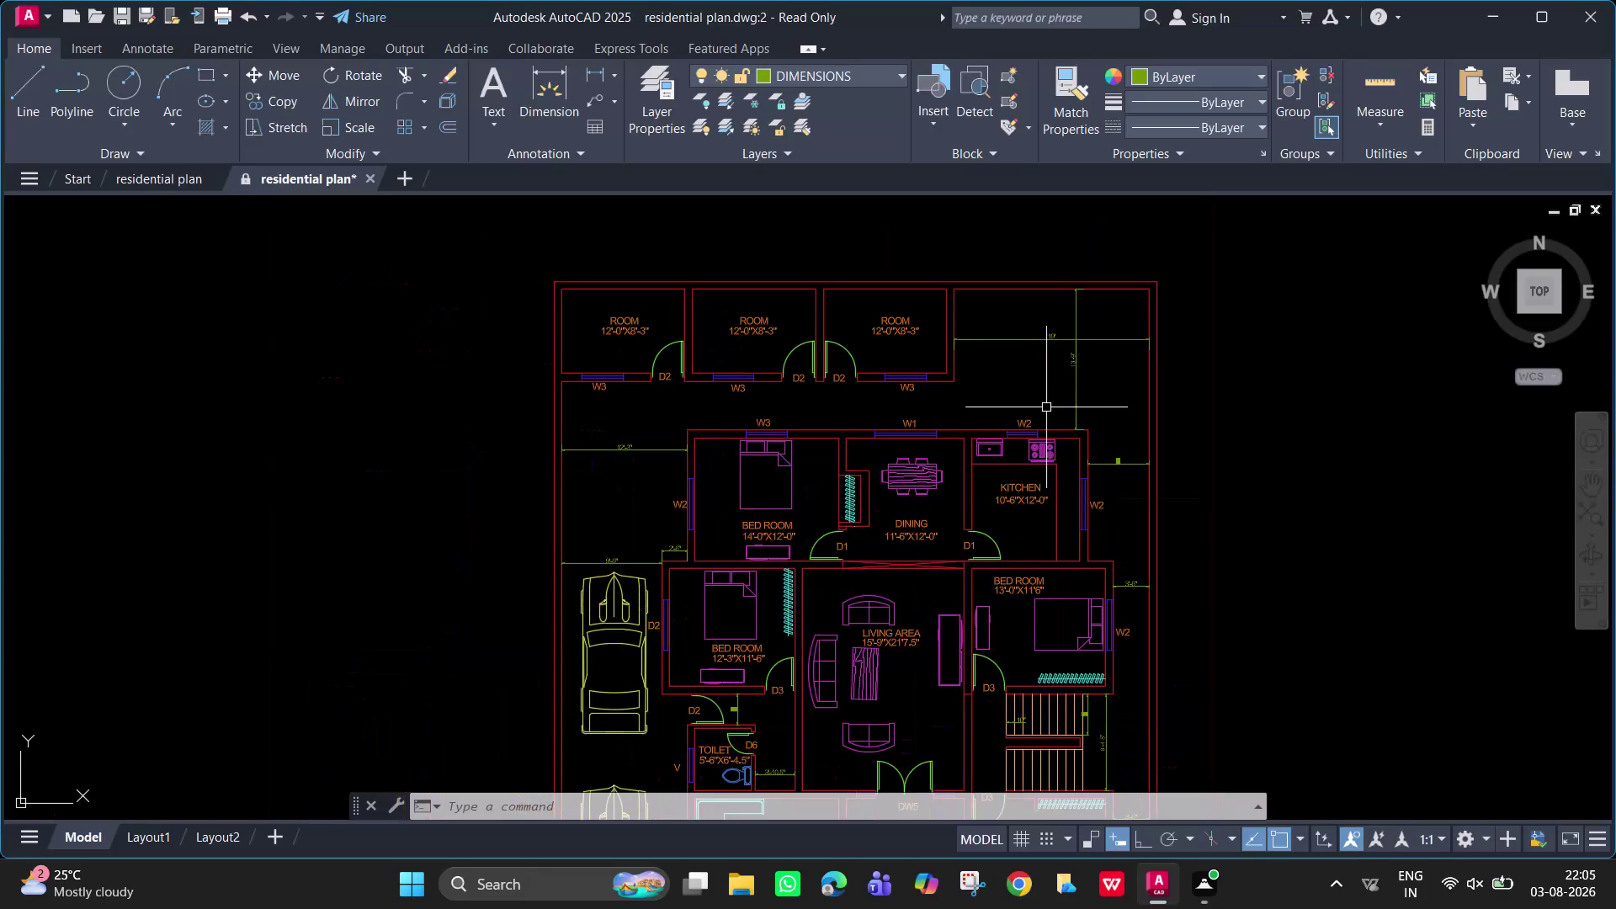
Pan the plan up to show the upper rooms and start a linear dimension.
middle_drag(1046, 407, 1047, 339)
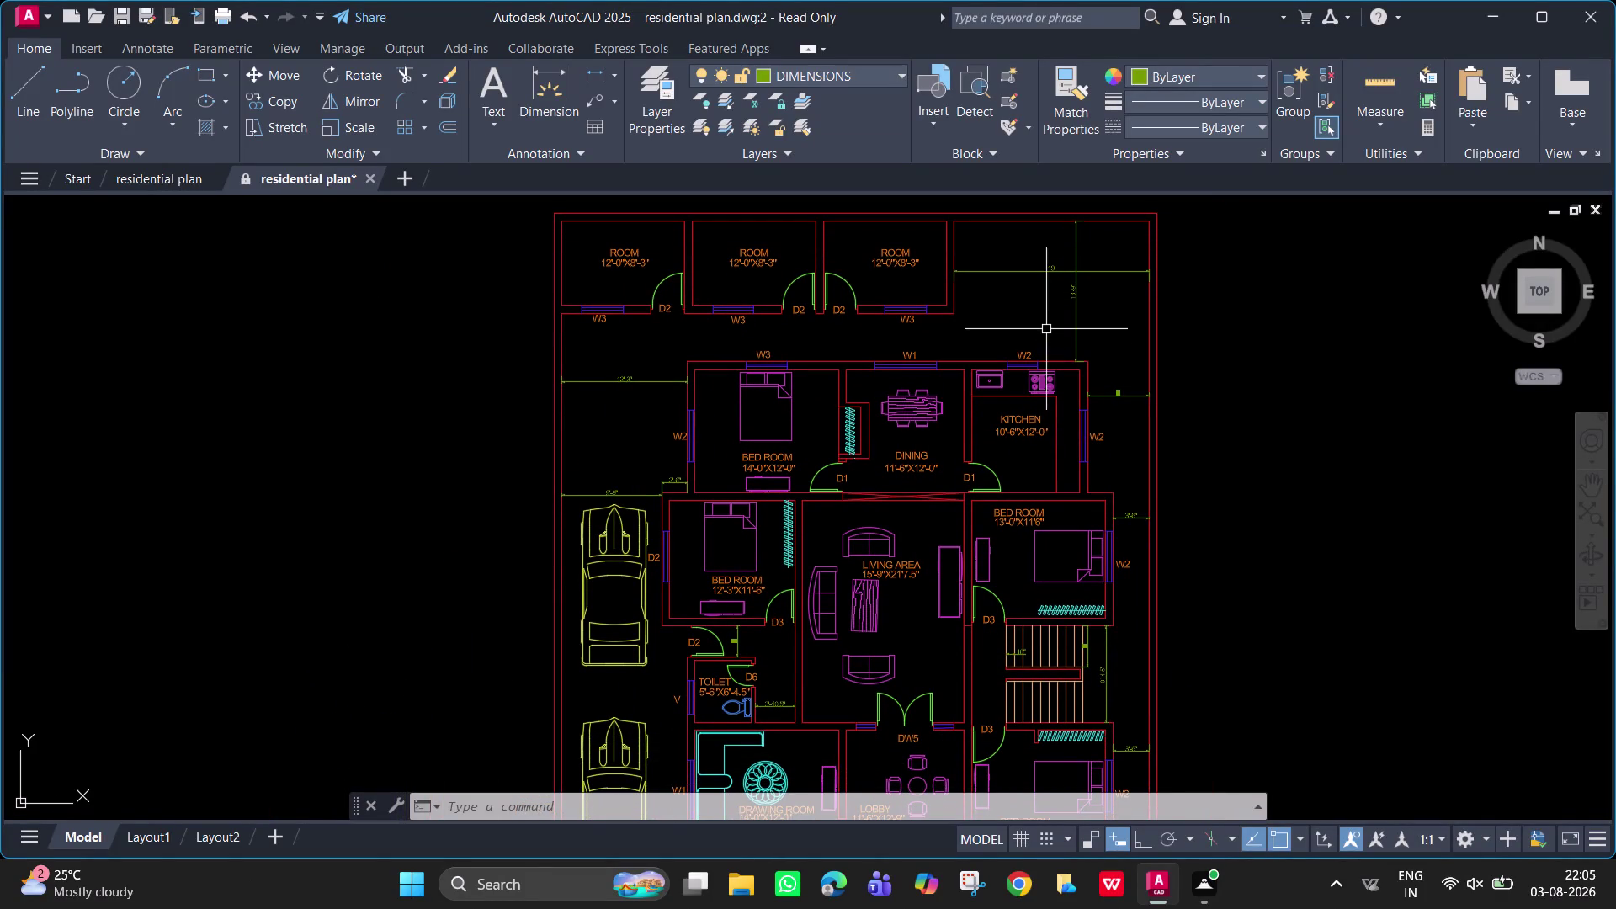
middle_click(1046, 329)
middle_drag(1046, 327, 1047, 313)
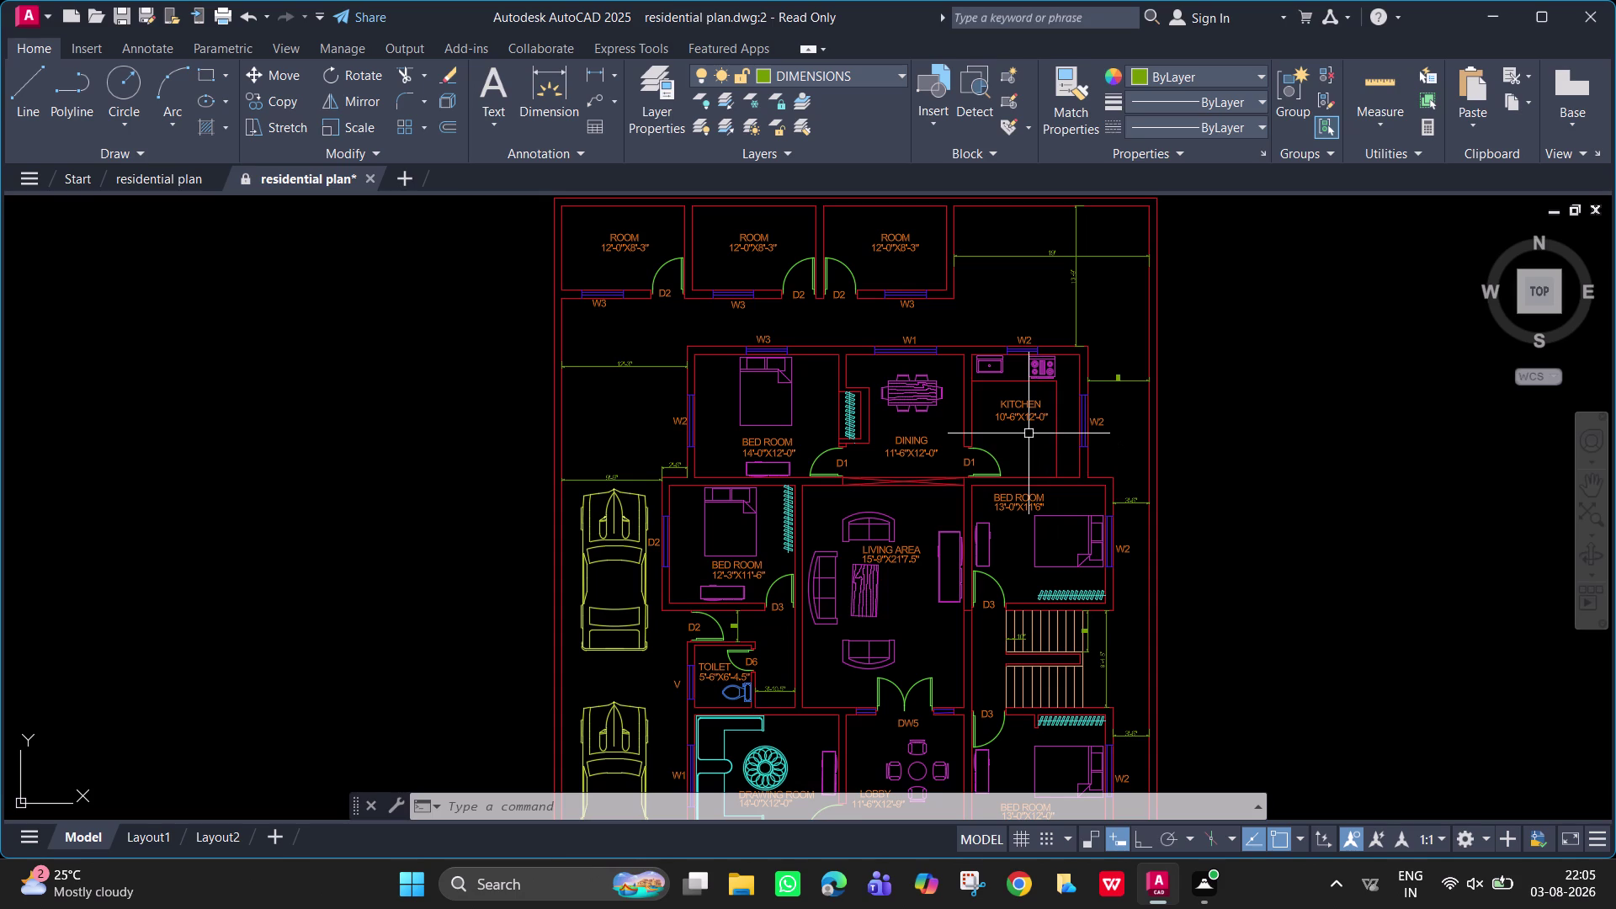
scroll(up, 3)
scroll(down, 3)
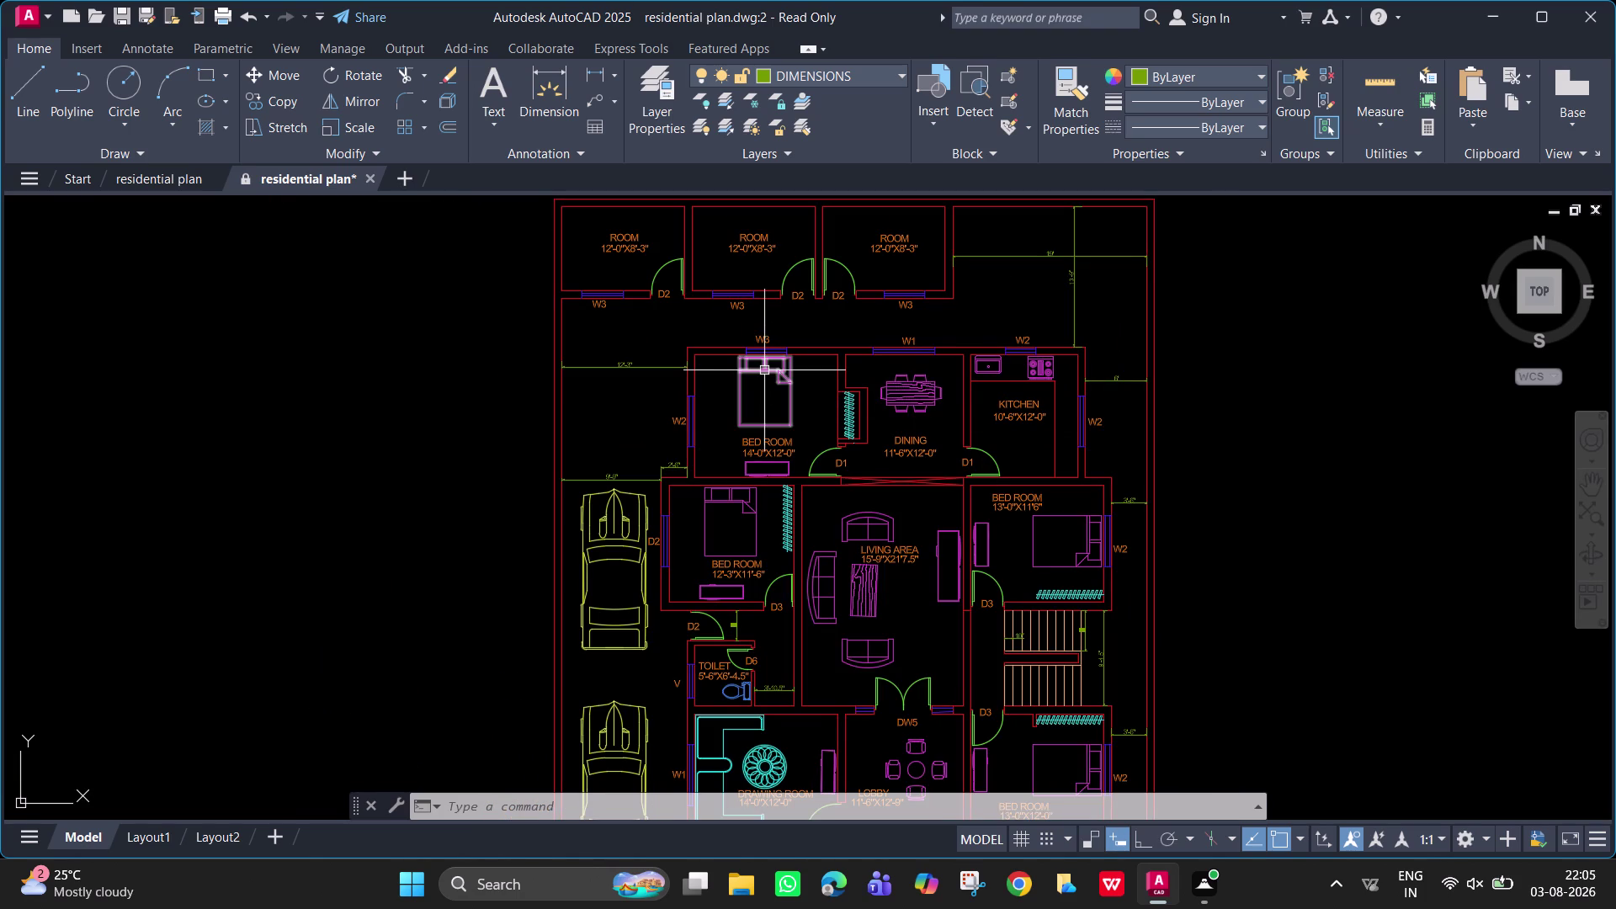
key(space)
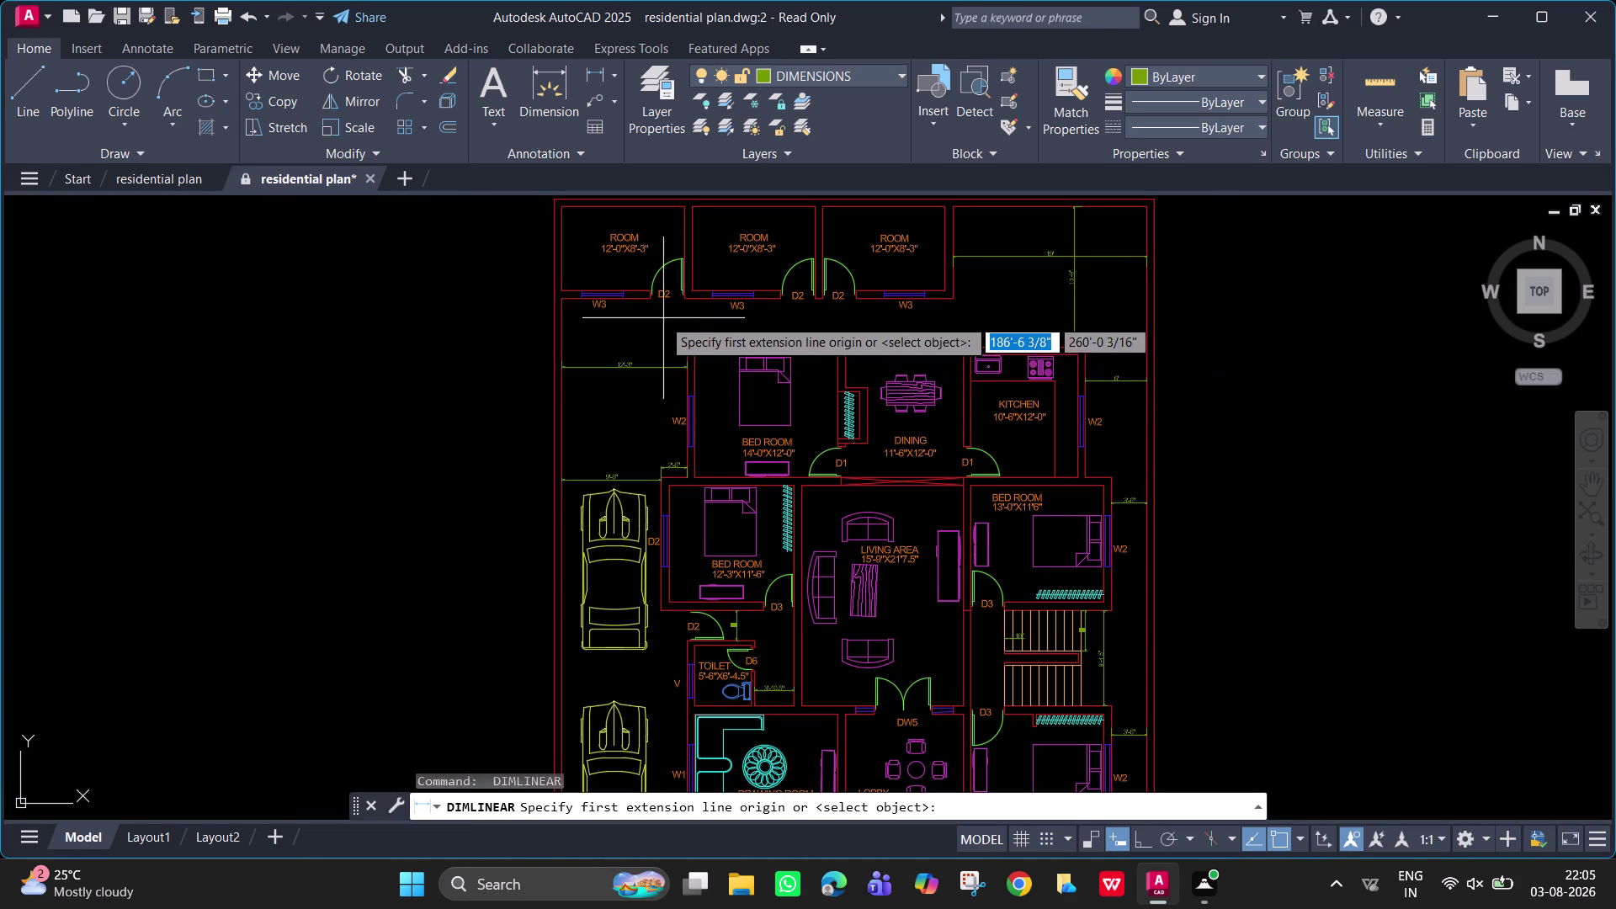
Place the 39' overall dimension above the bedroom, dining and kitchen row.
click(688, 350)
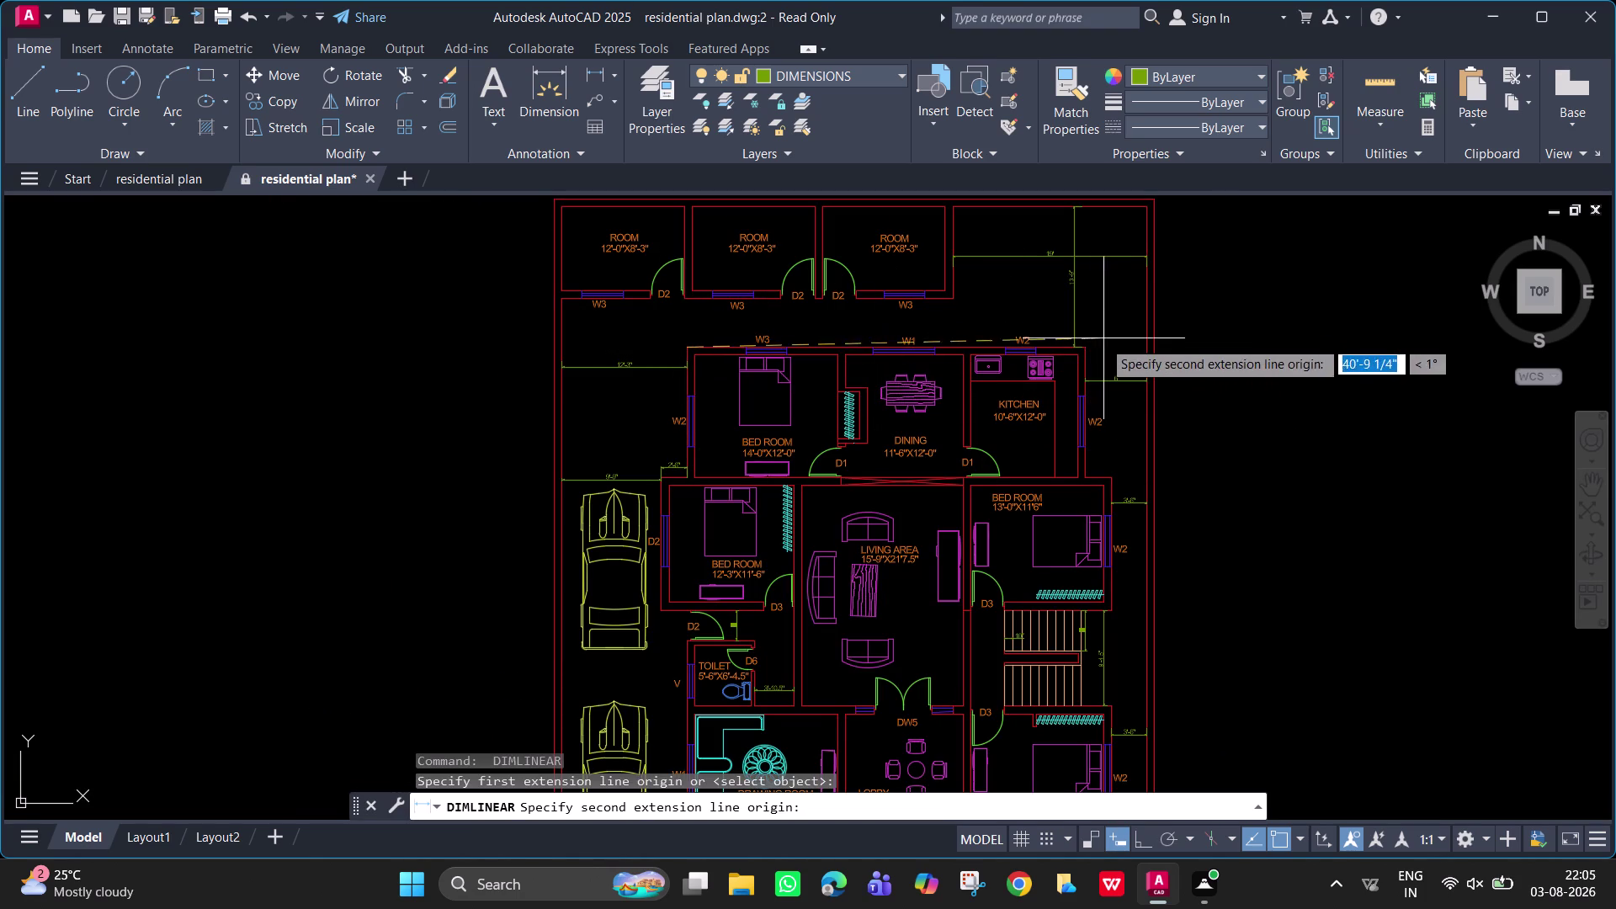
click(1086, 345)
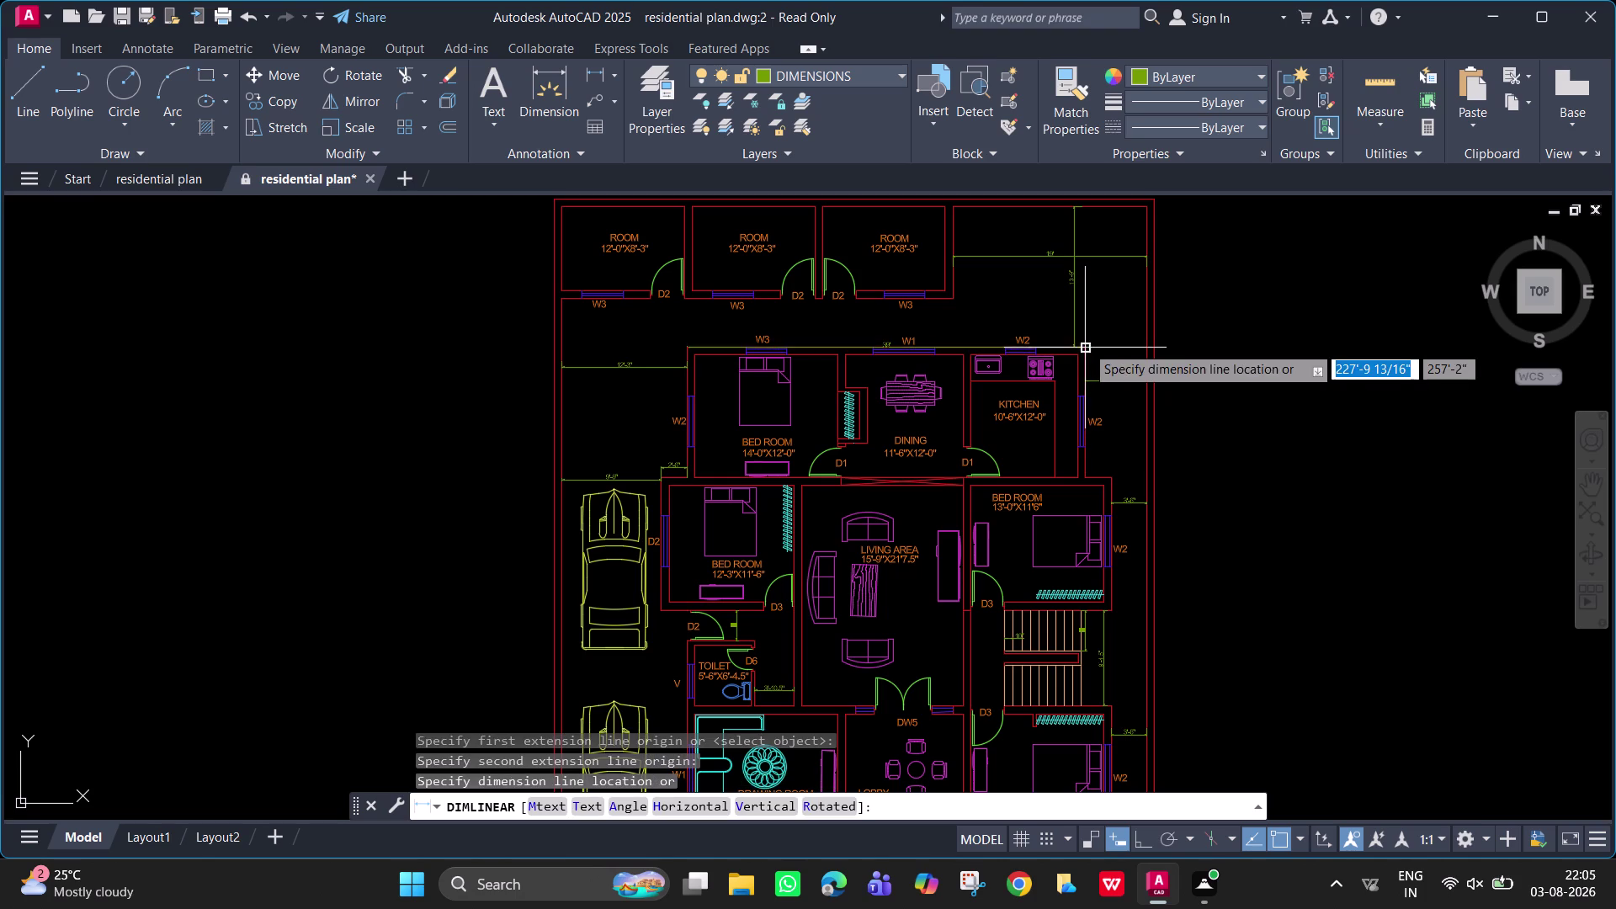
click(1085, 322)
scroll(up, 3)
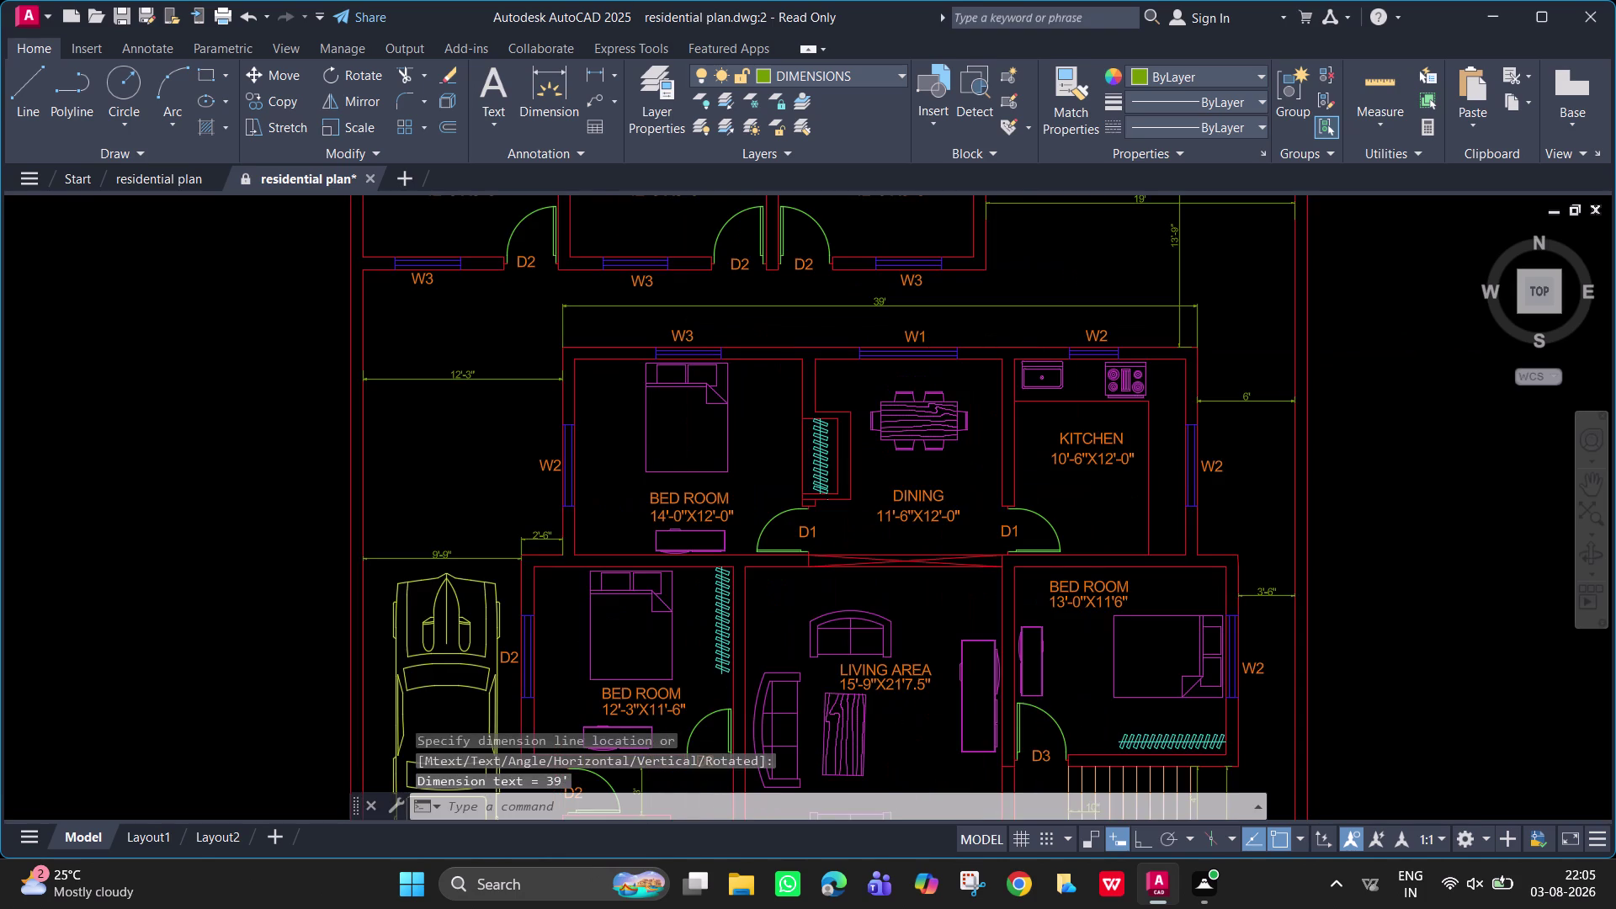
middle_drag(895, 347, 912, 425)
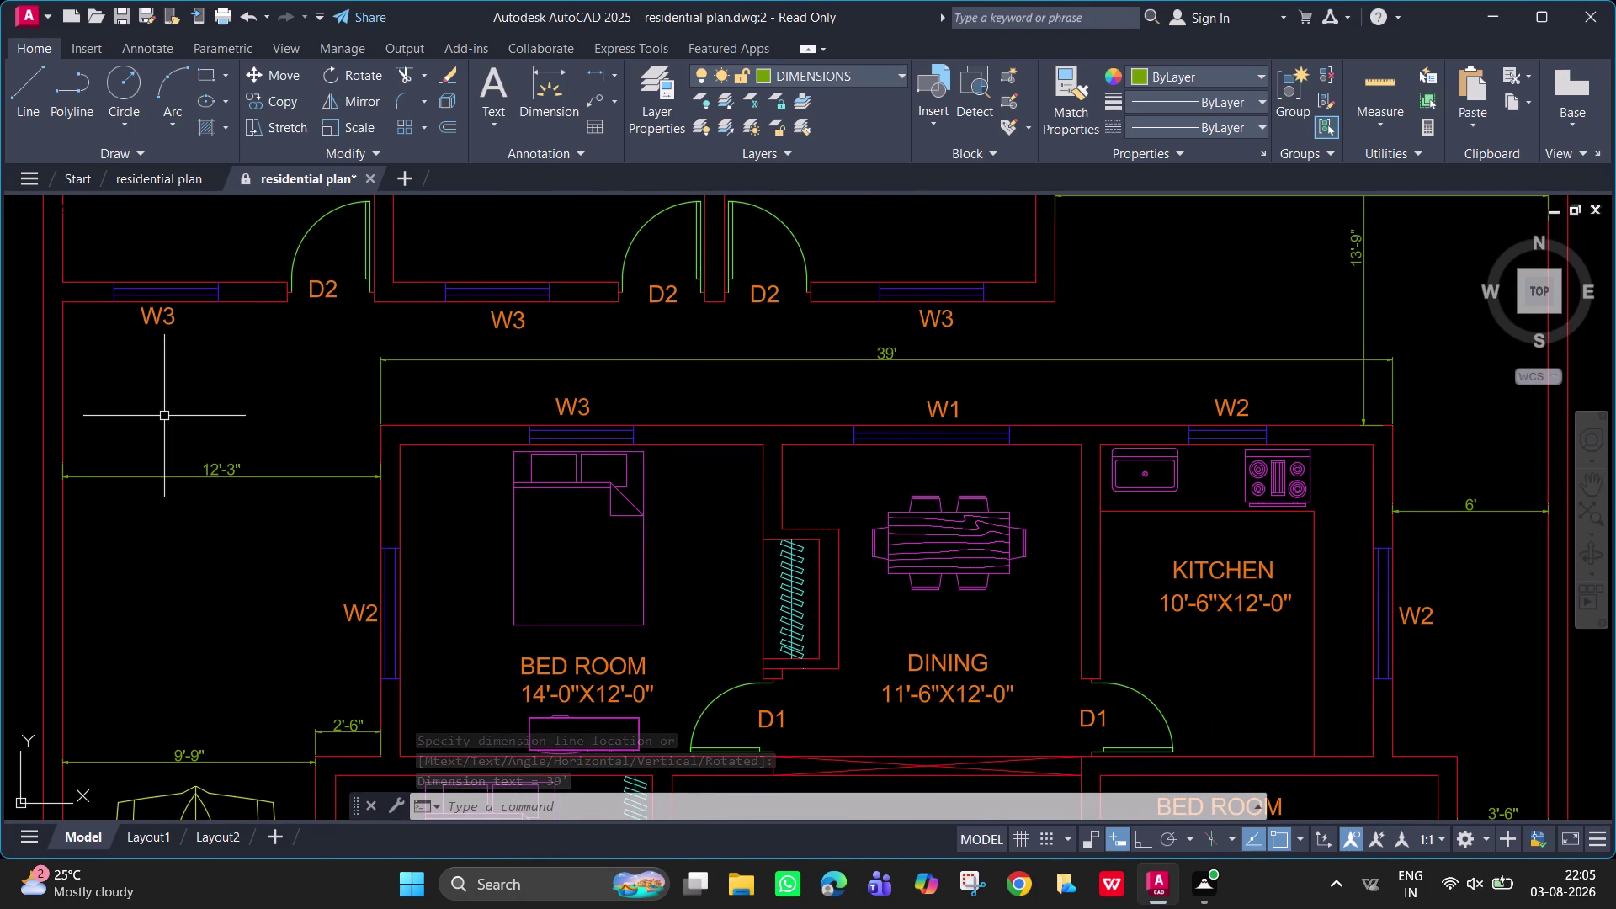
scroll(down, 3)
middle_drag(422, 404, 436, 473)
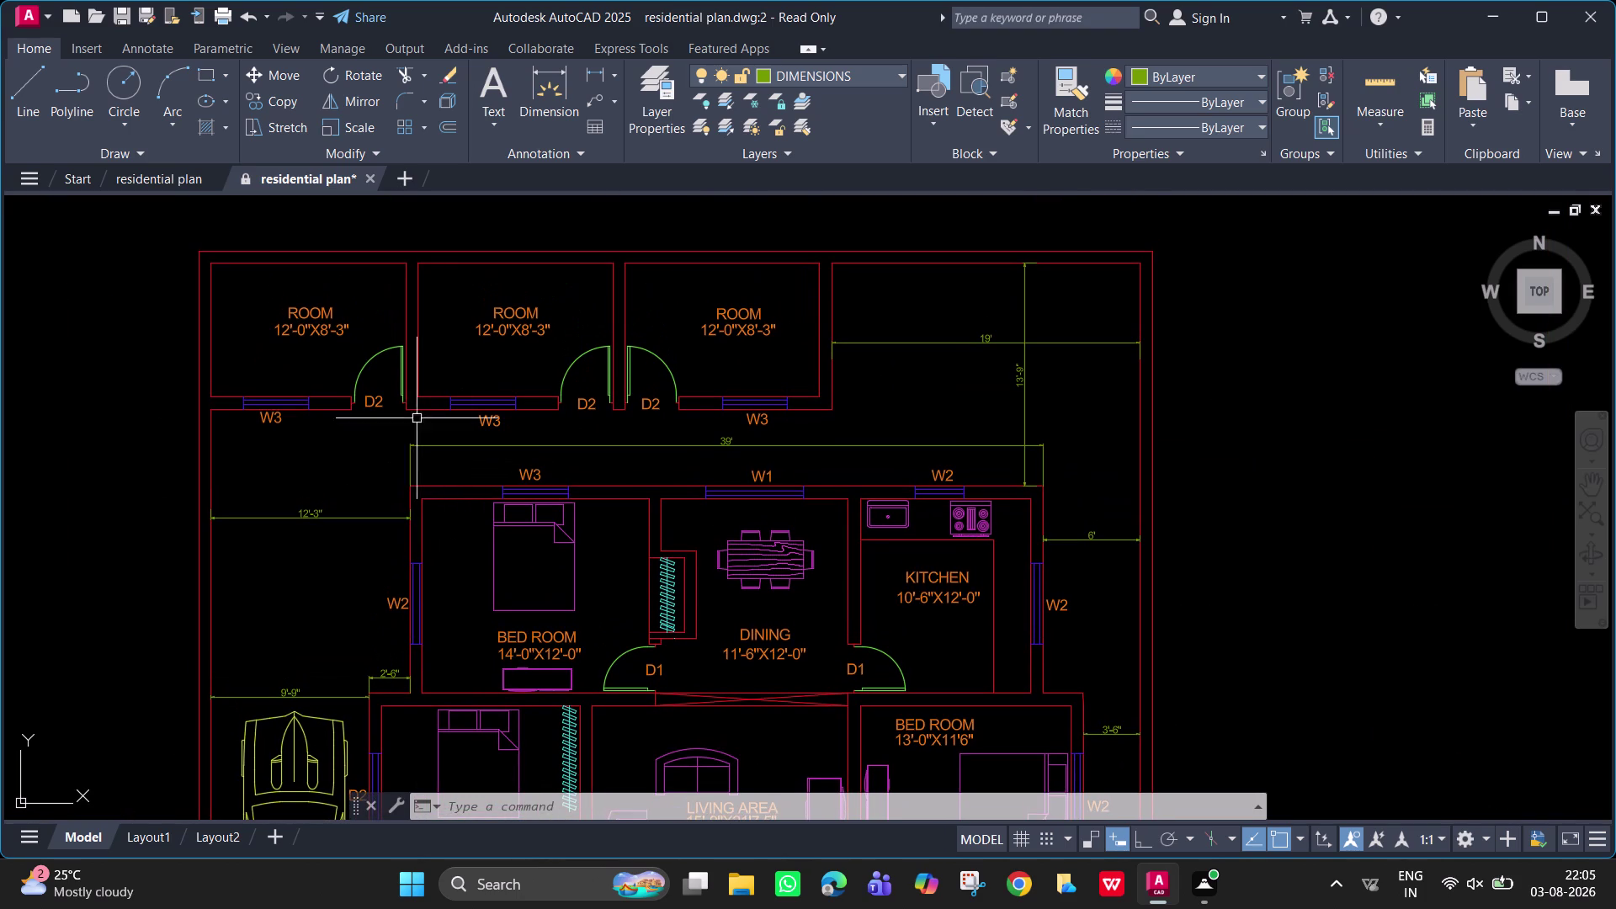
Add a 4'-9" vertical dimension between the upper rooms and the bedroom row.
click(596, 72)
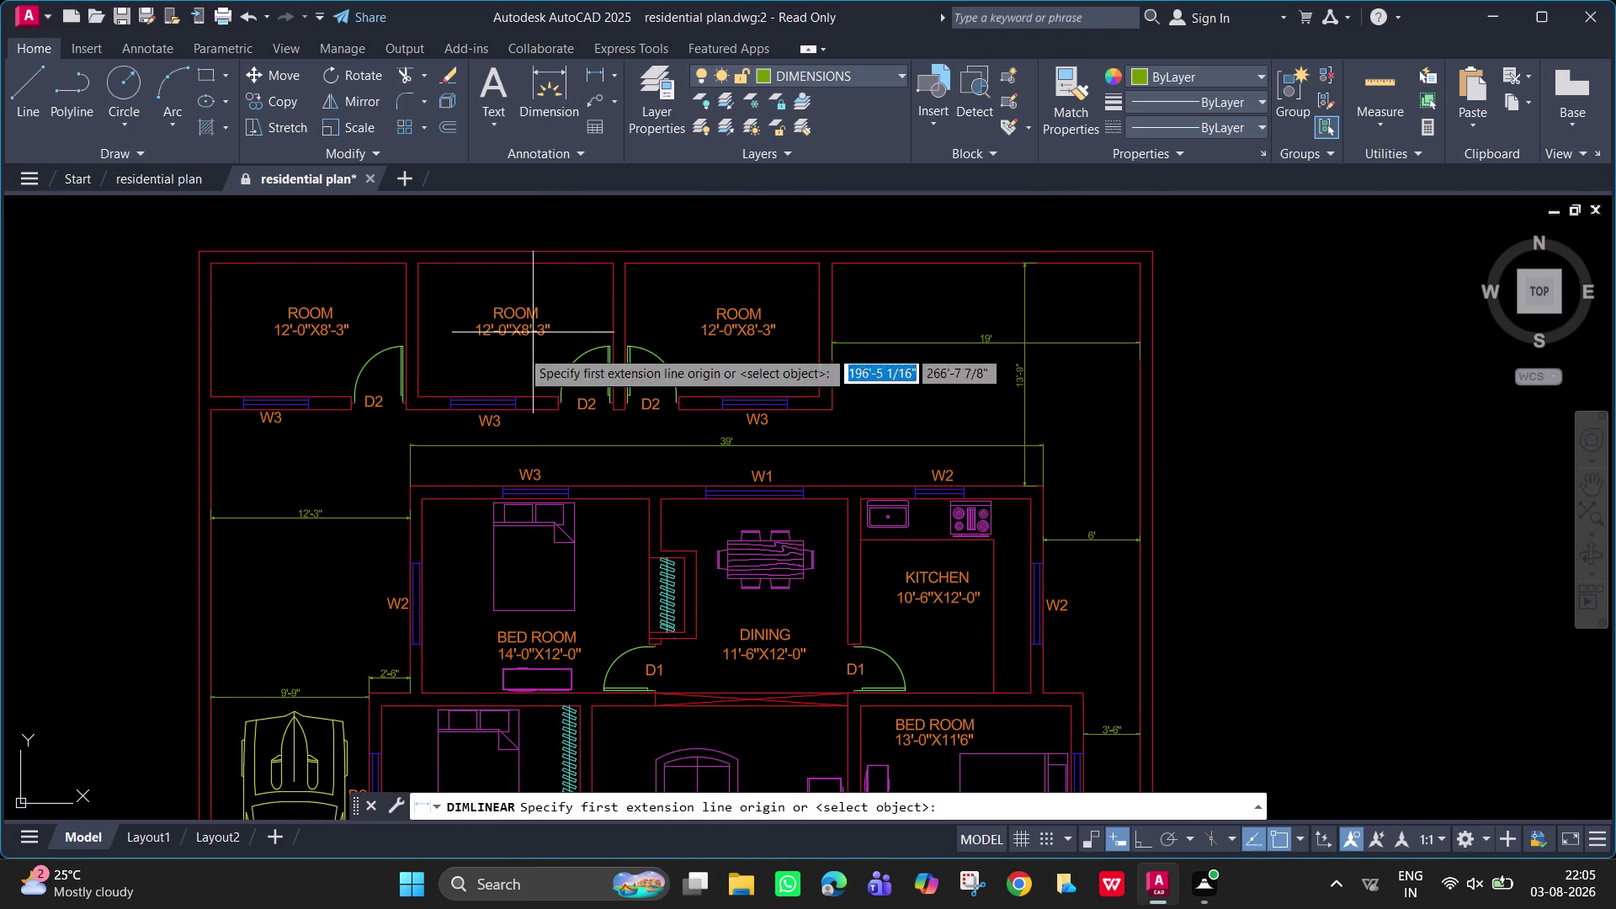
click(433, 410)
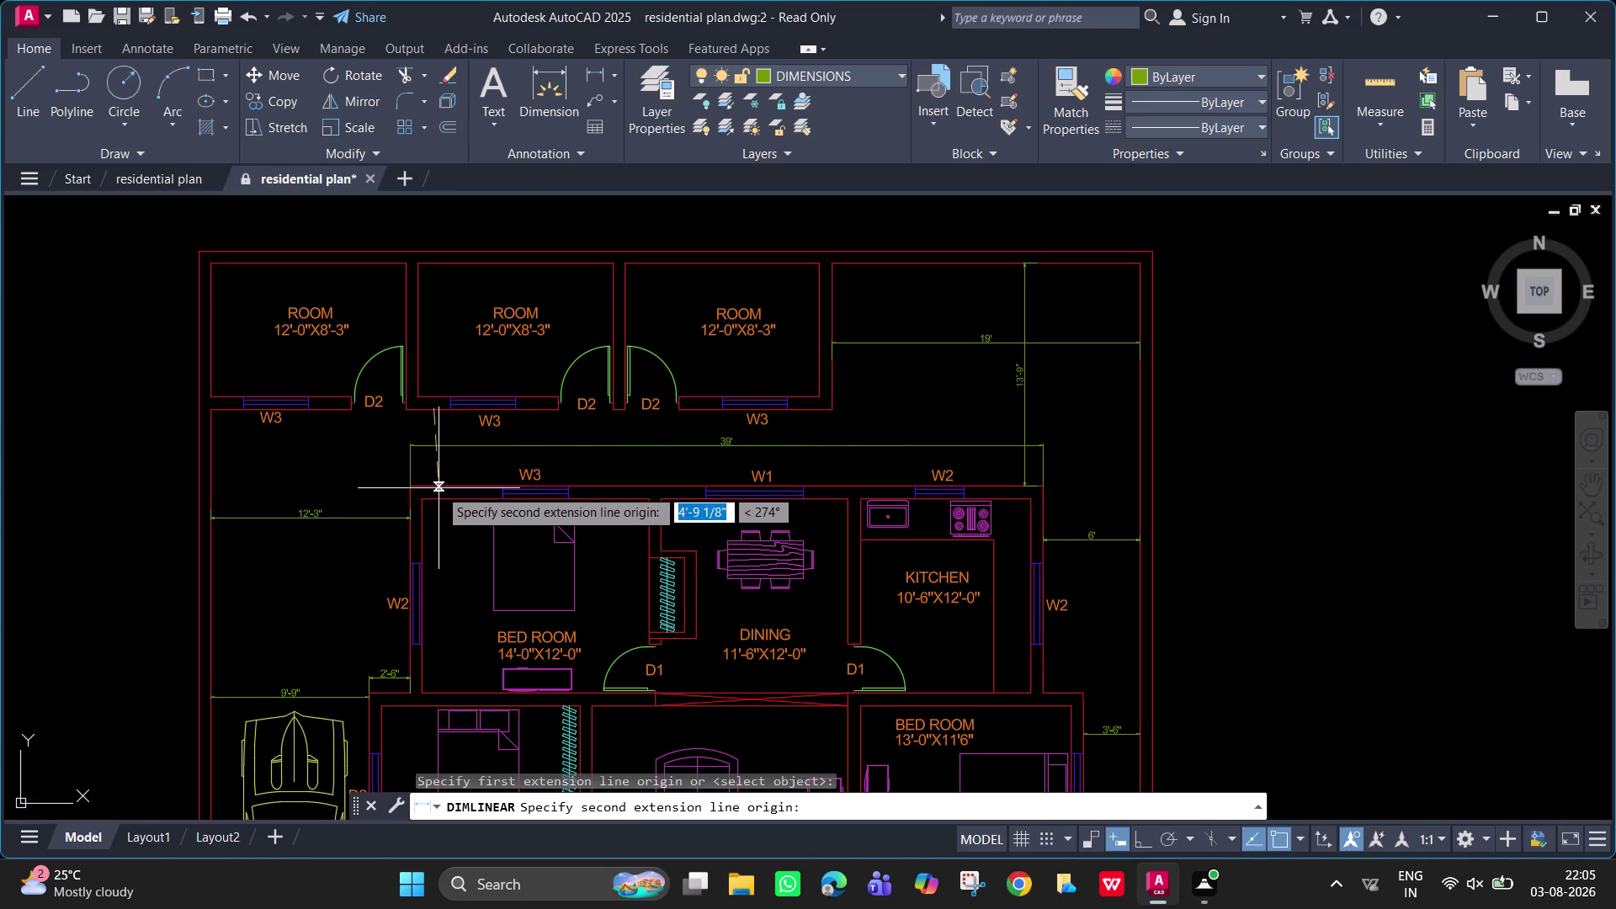
click(438, 488)
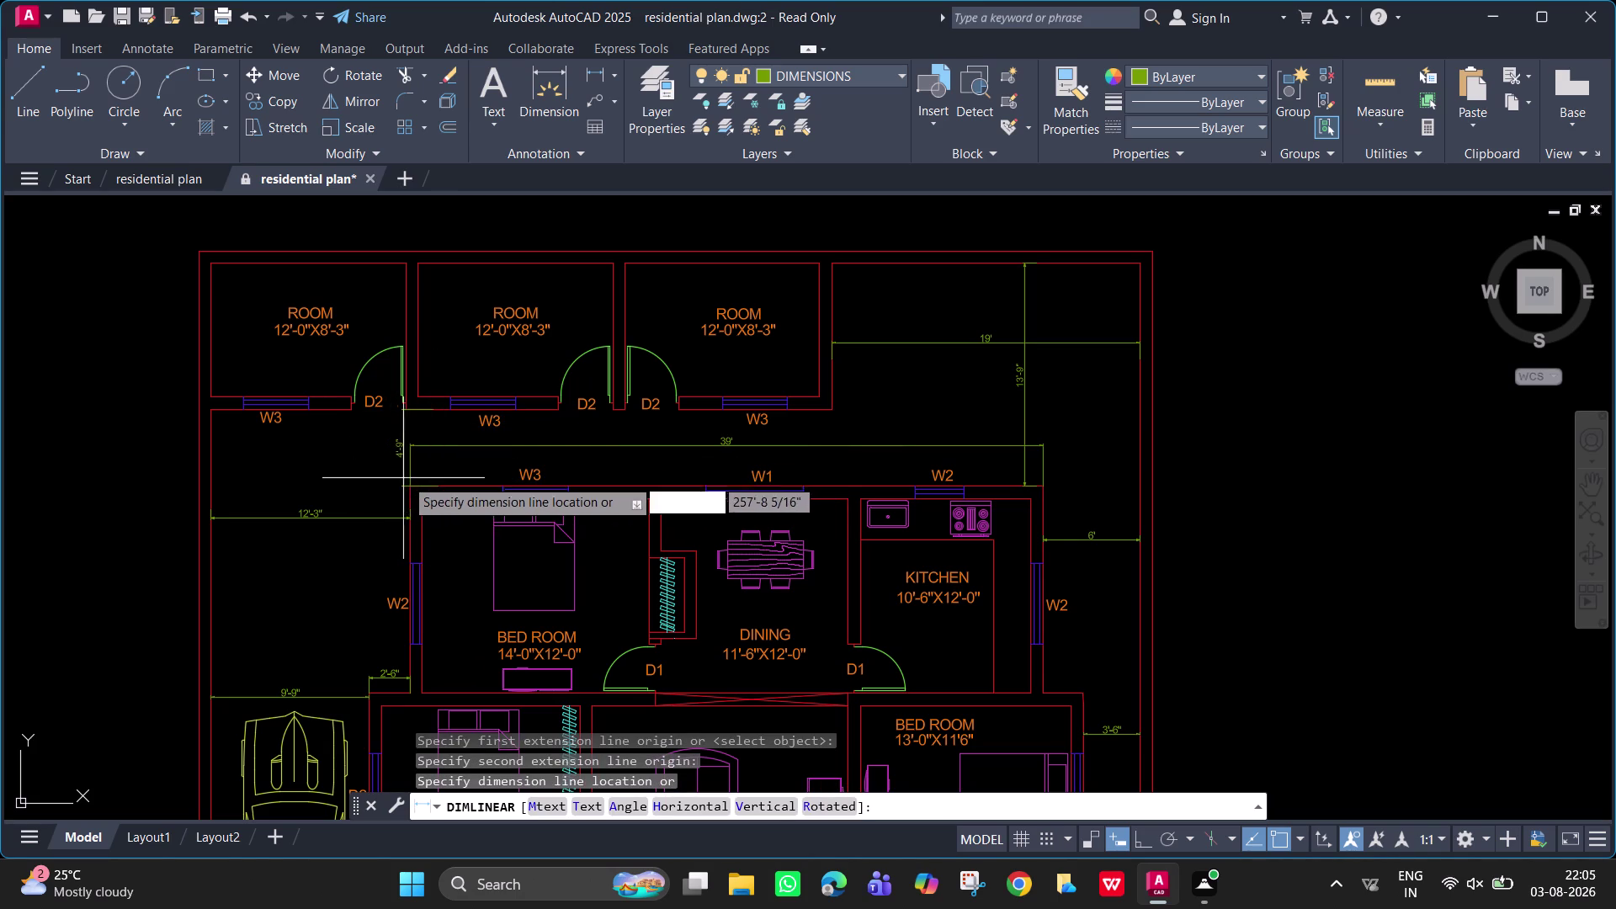
click(443, 475)
scroll(up, 3)
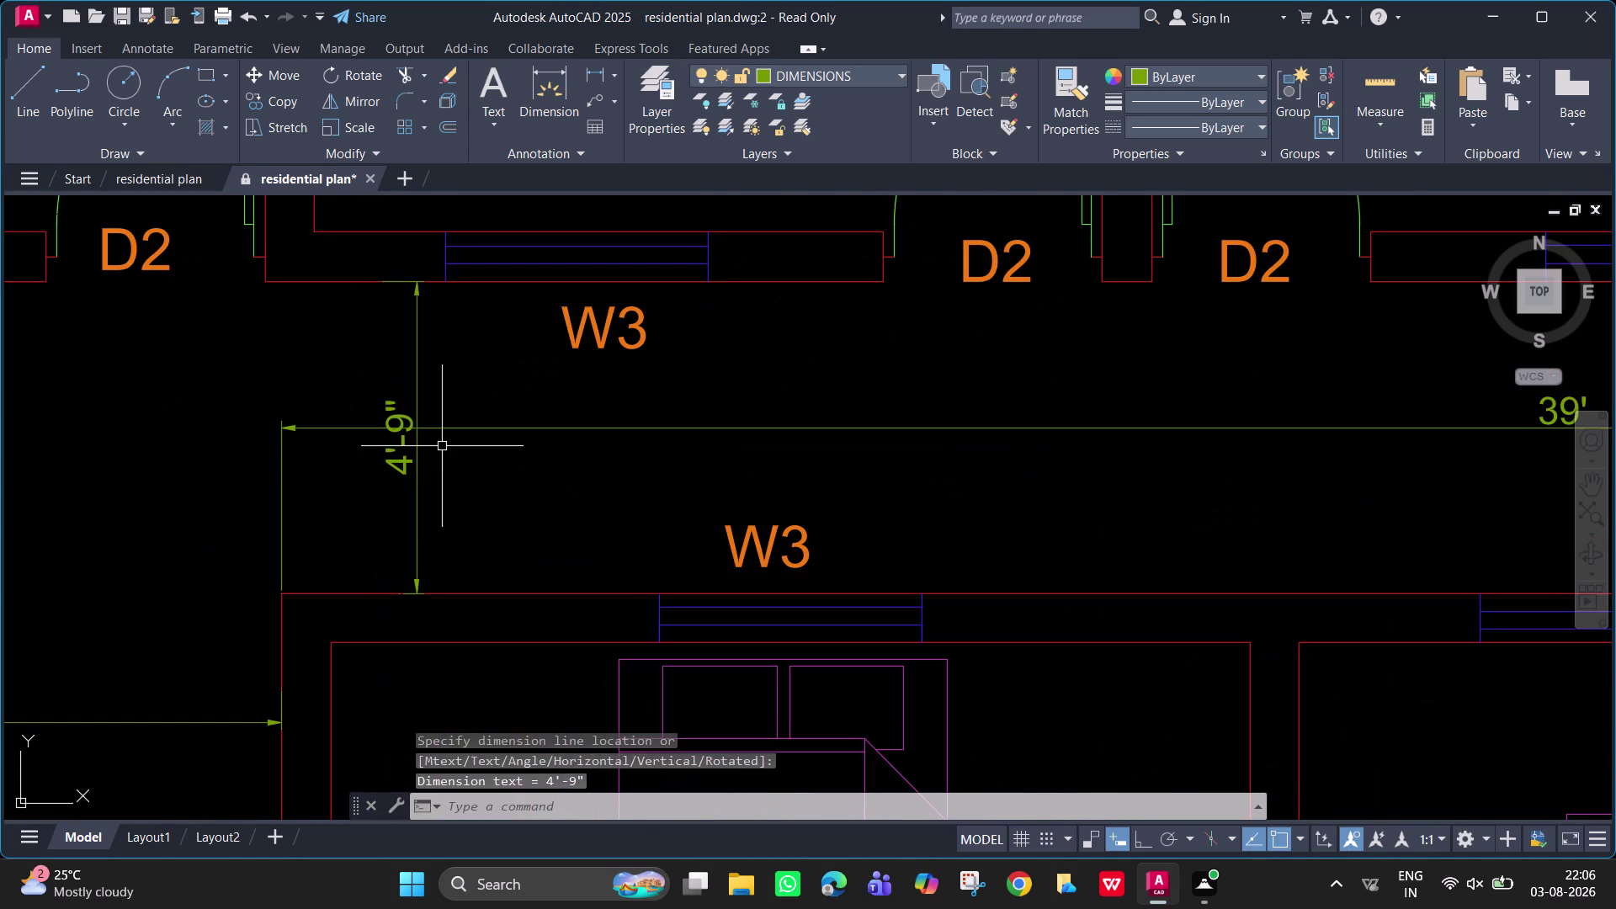
scroll(down, 3)
Pan down the plan to bring the verandah into view.
scroll(down, 3)
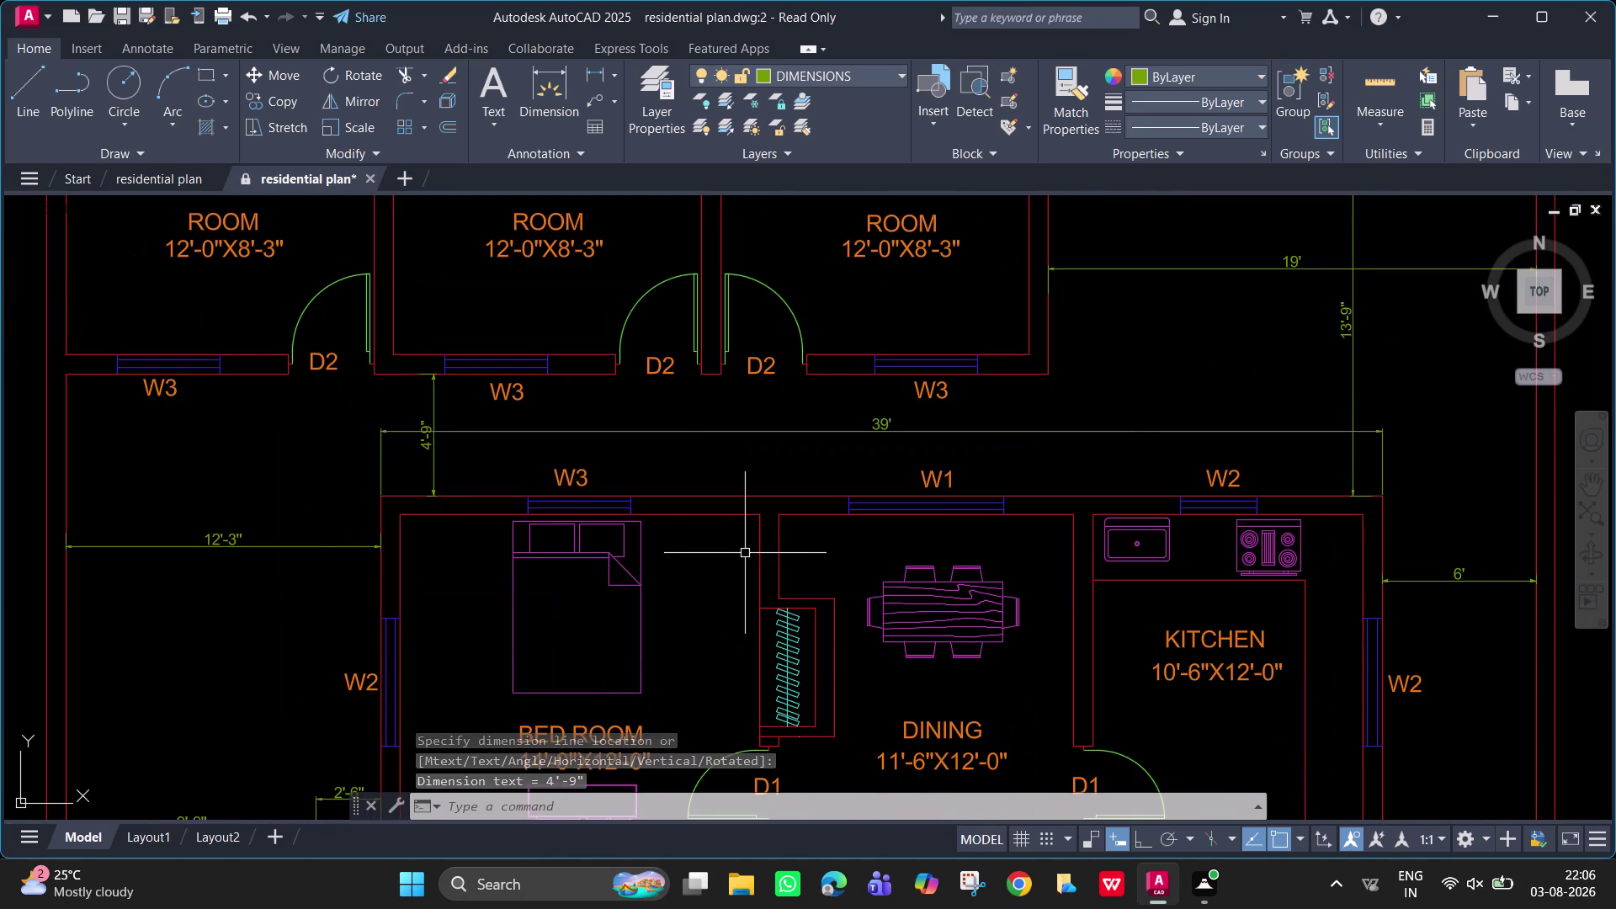
scroll(down, 3)
middle_drag(746, 543, 669, 211)
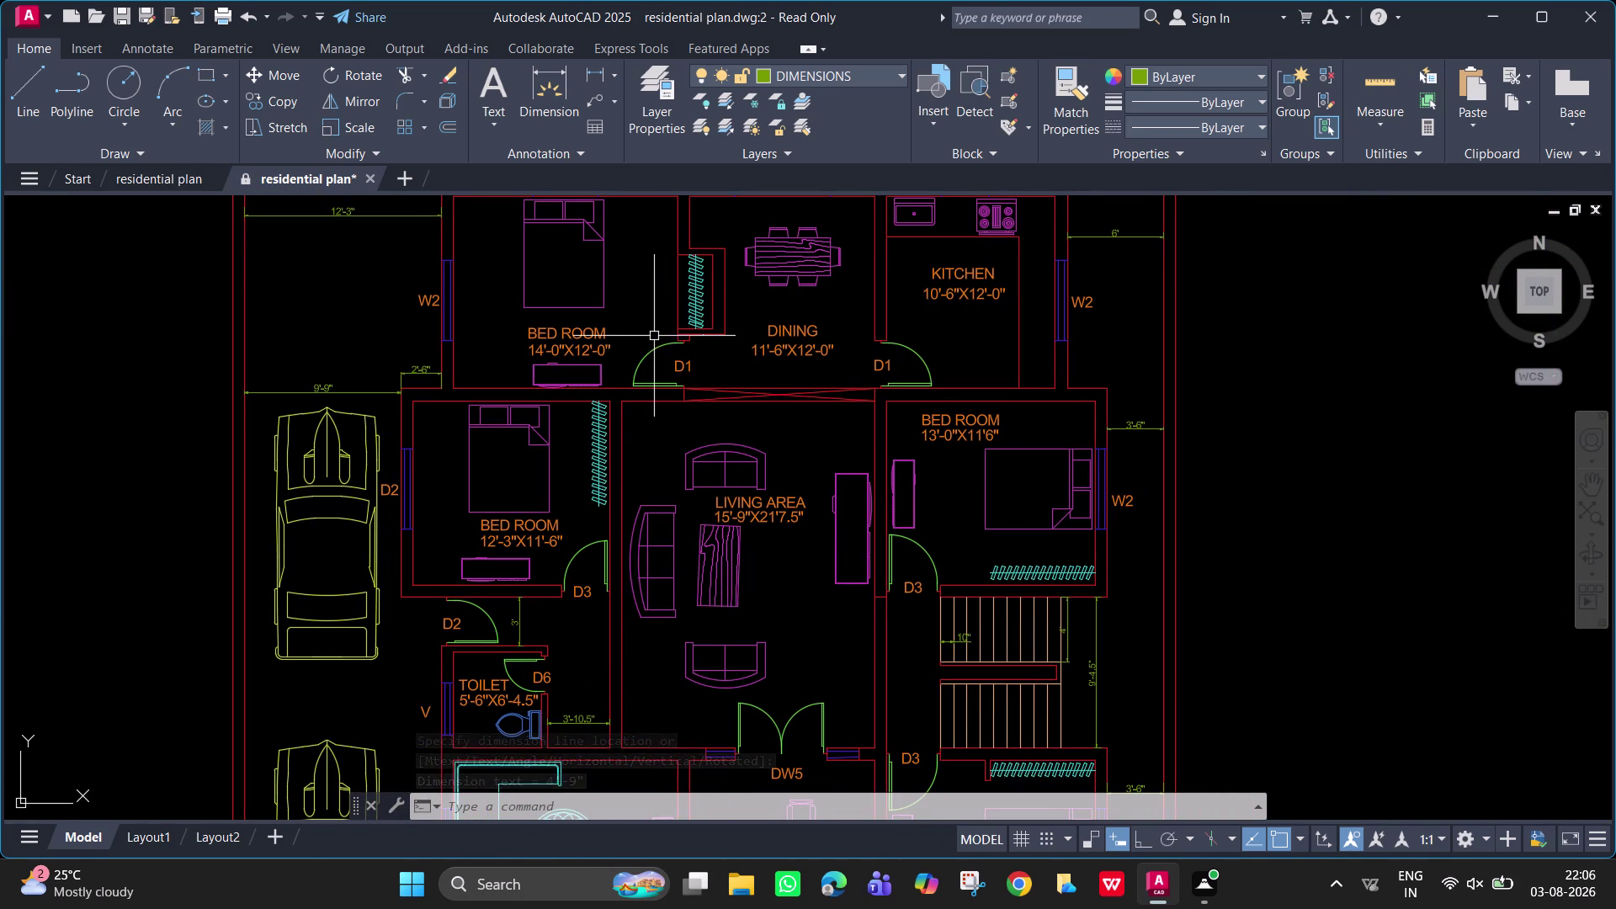
scroll(down, 3)
middle_drag(654, 336, 629, 180)
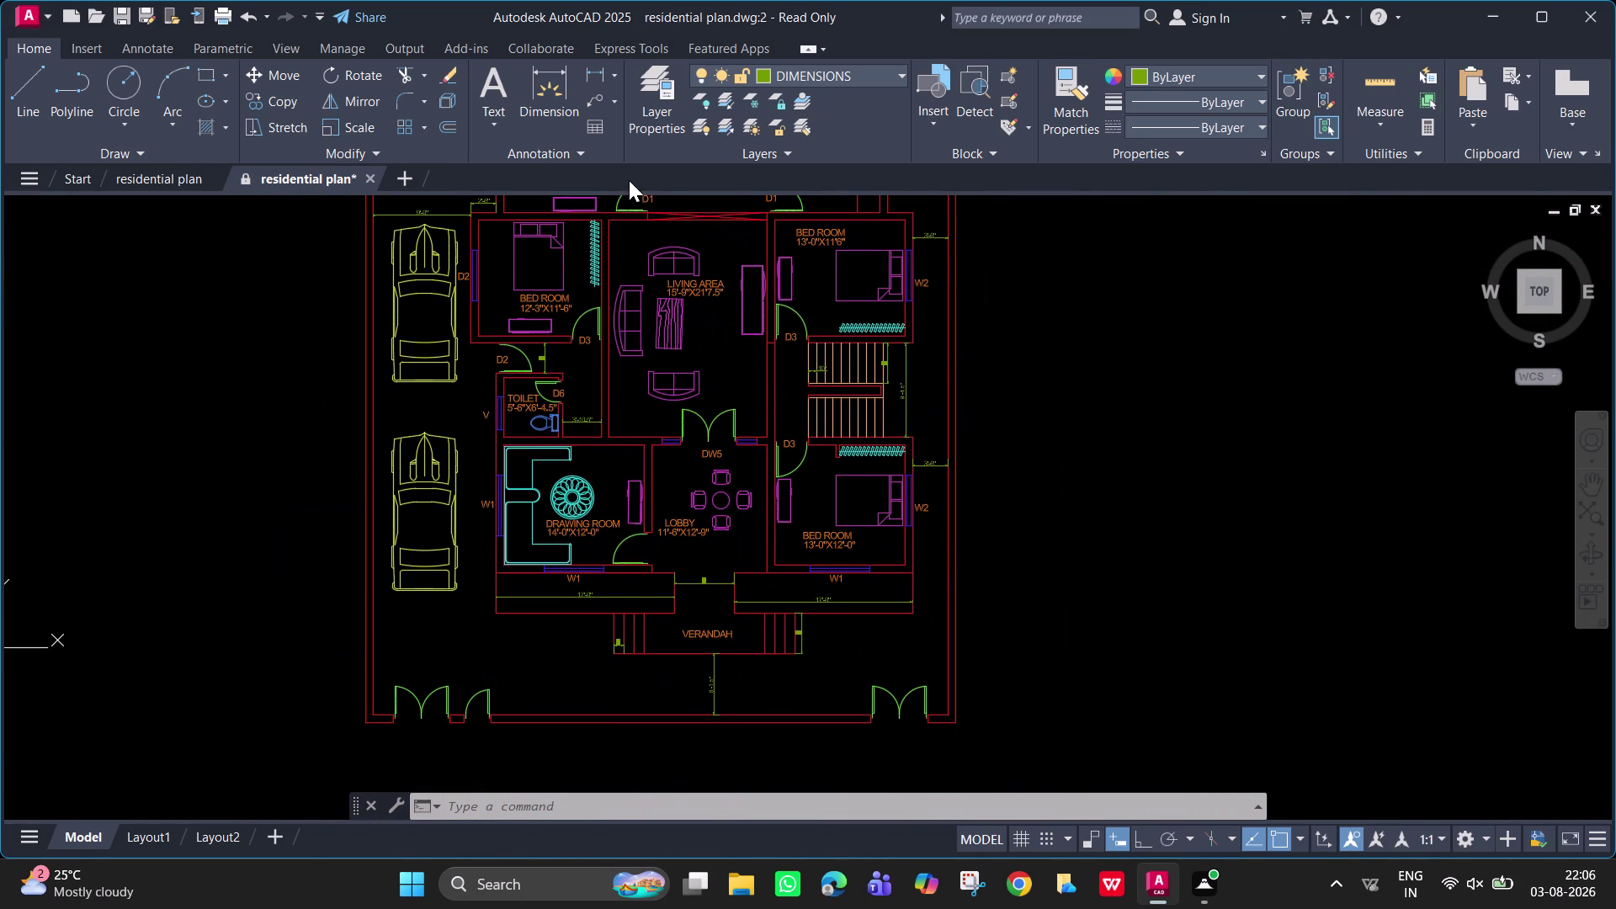
middle_drag(512, 597, 559, 428)
scroll(up, 3)
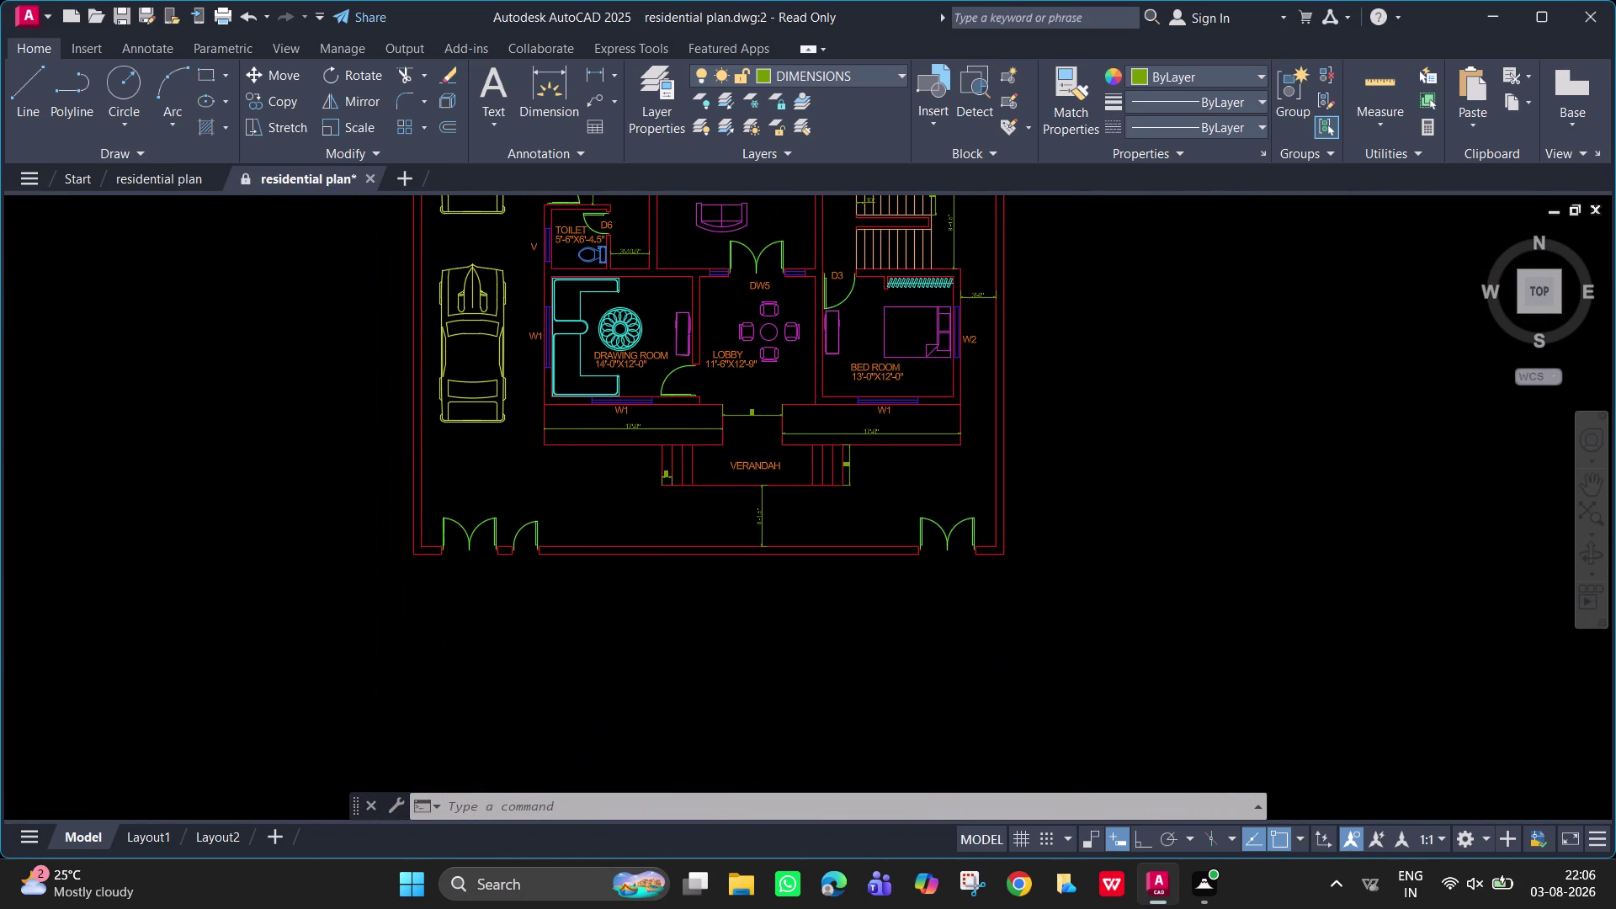
scroll(up, 3)
middle_drag(586, 510, 612, 484)
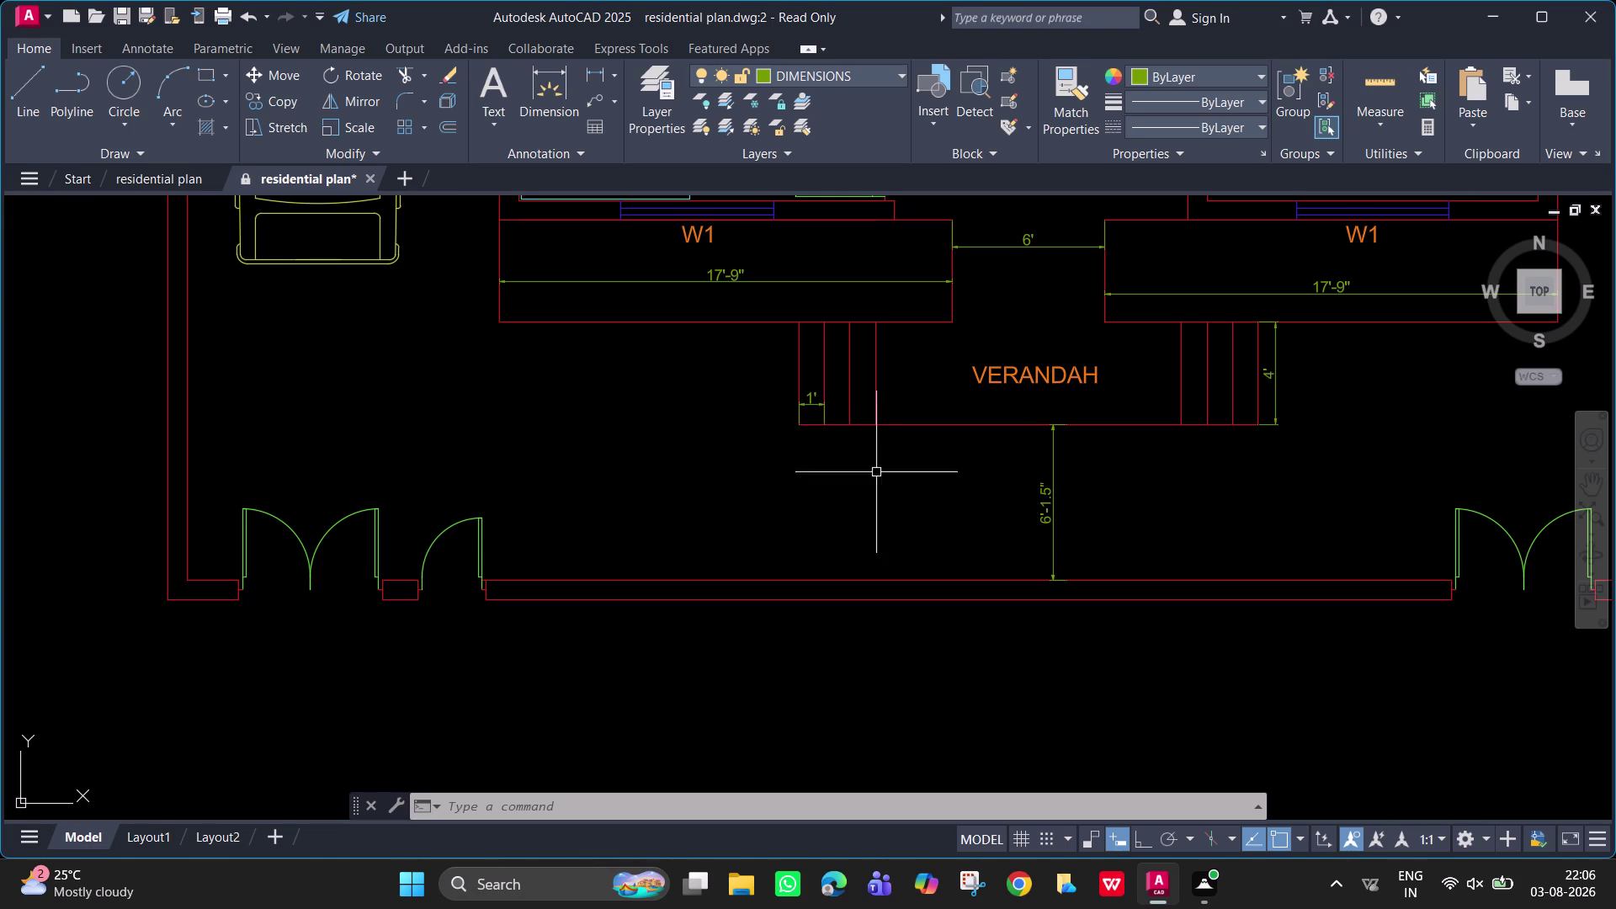
middle_drag(877, 489, 877, 515)
Copy the W1 label to the two left front doors and below the double door.
click(706, 261)
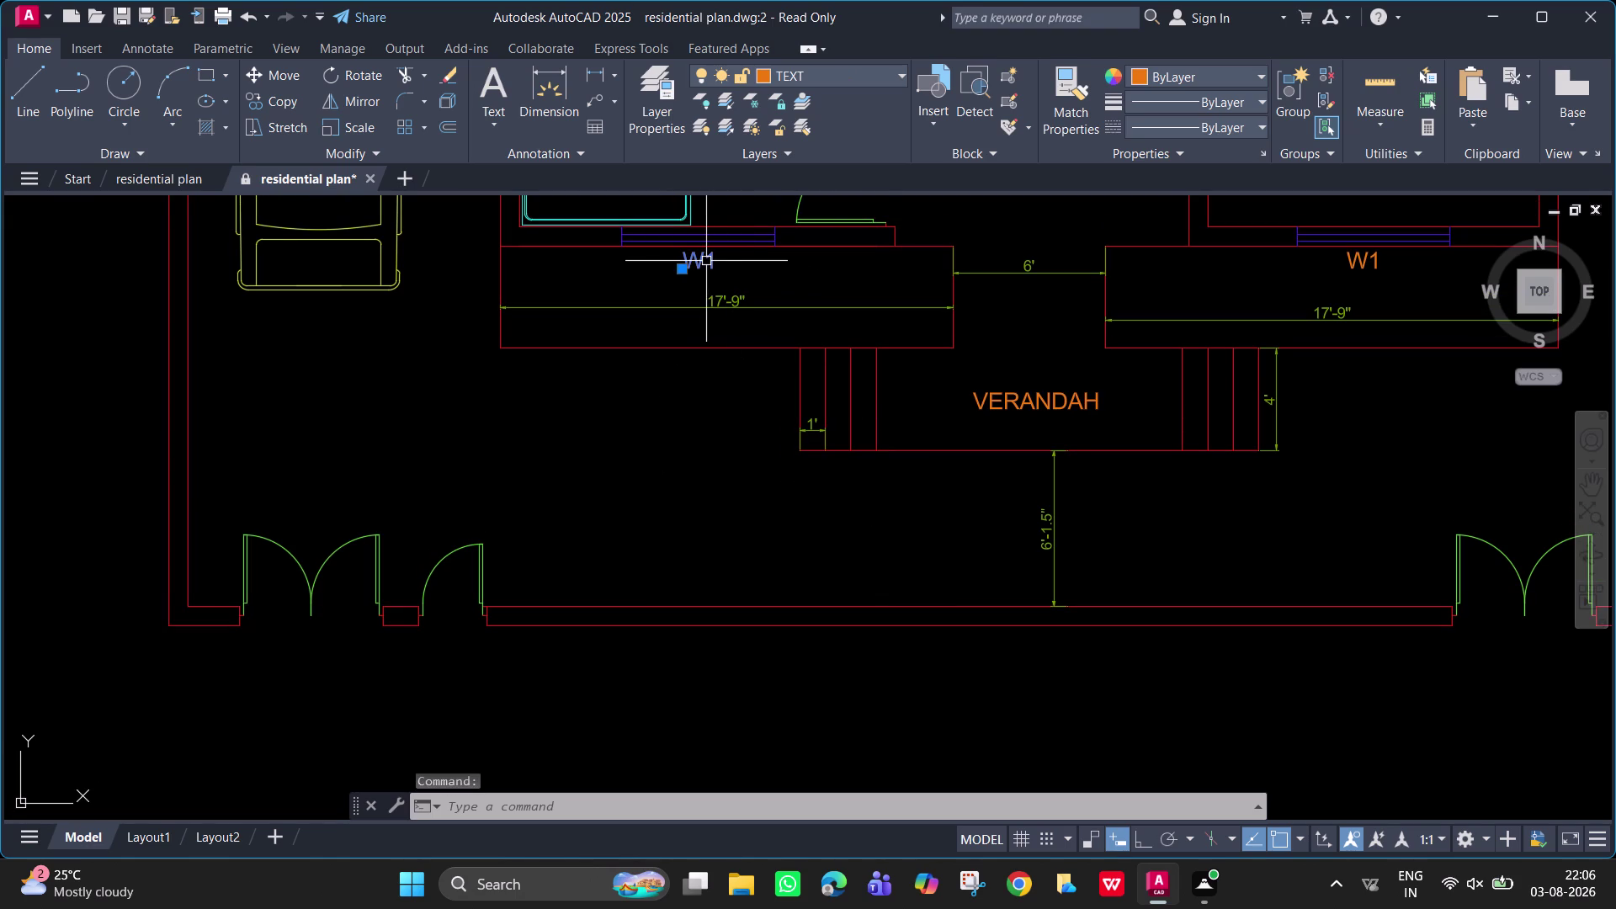
text(CO)
key(space)
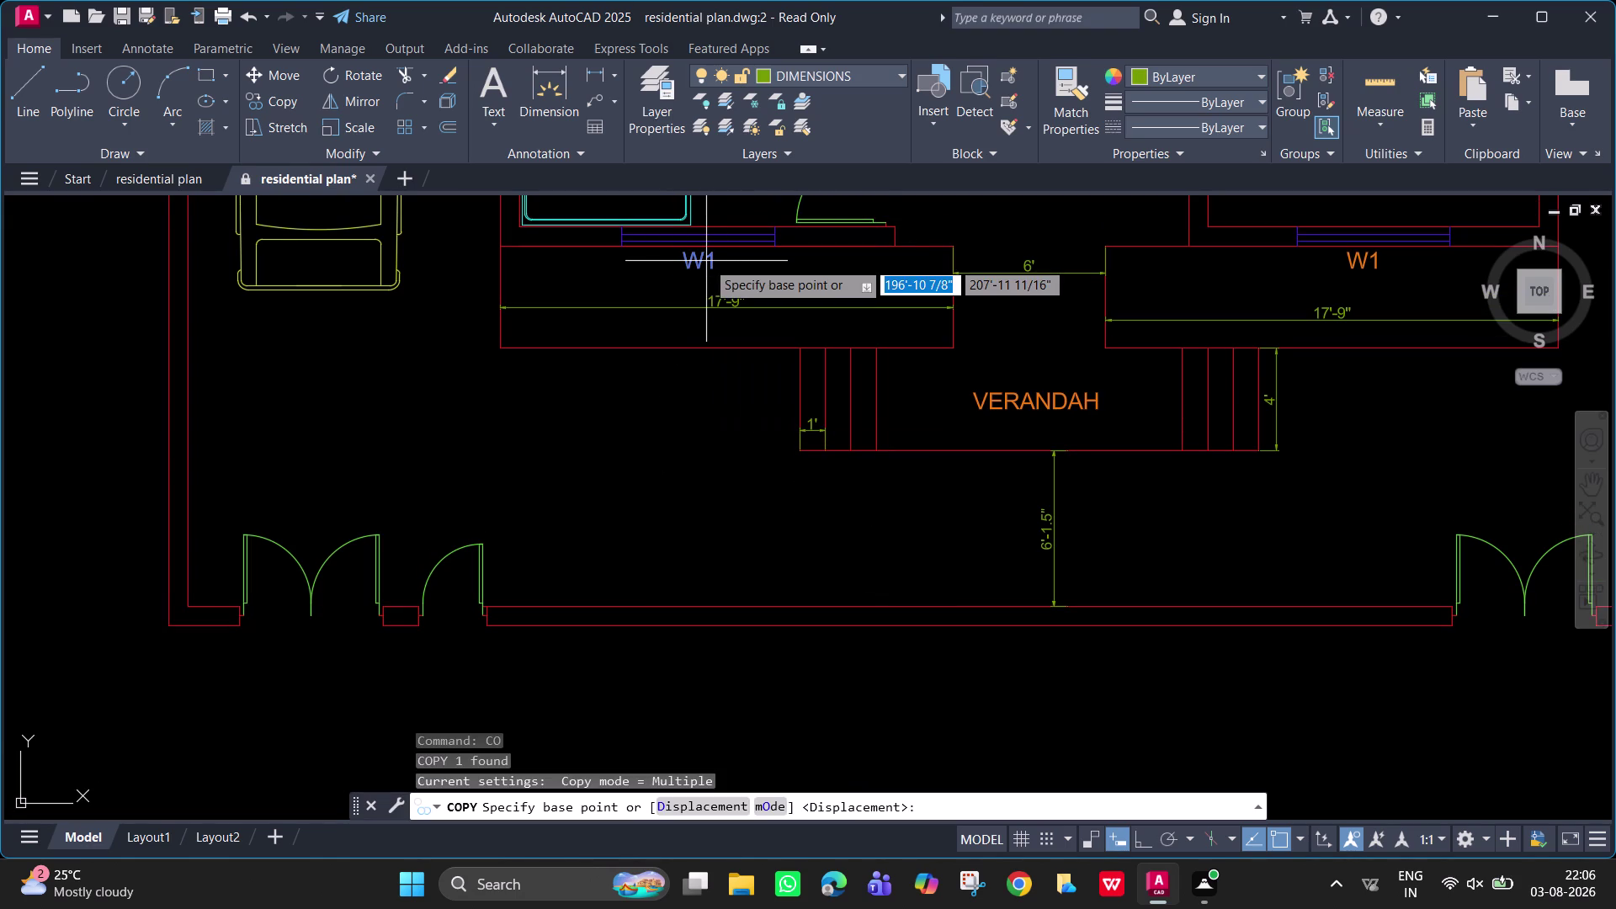
click(706, 261)
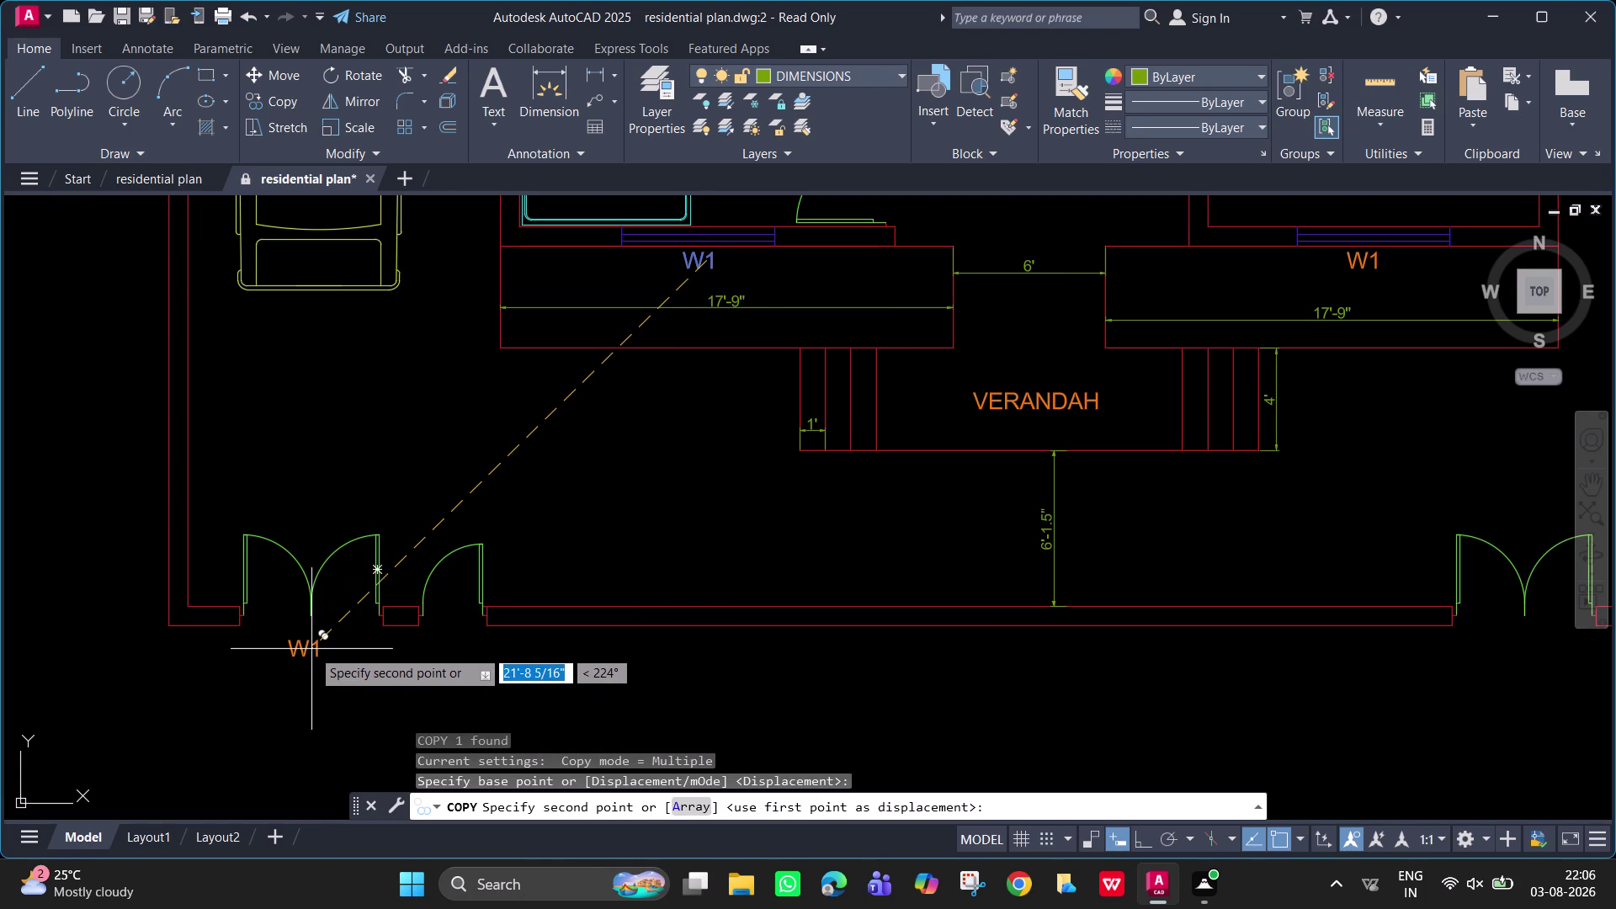
click(311, 649)
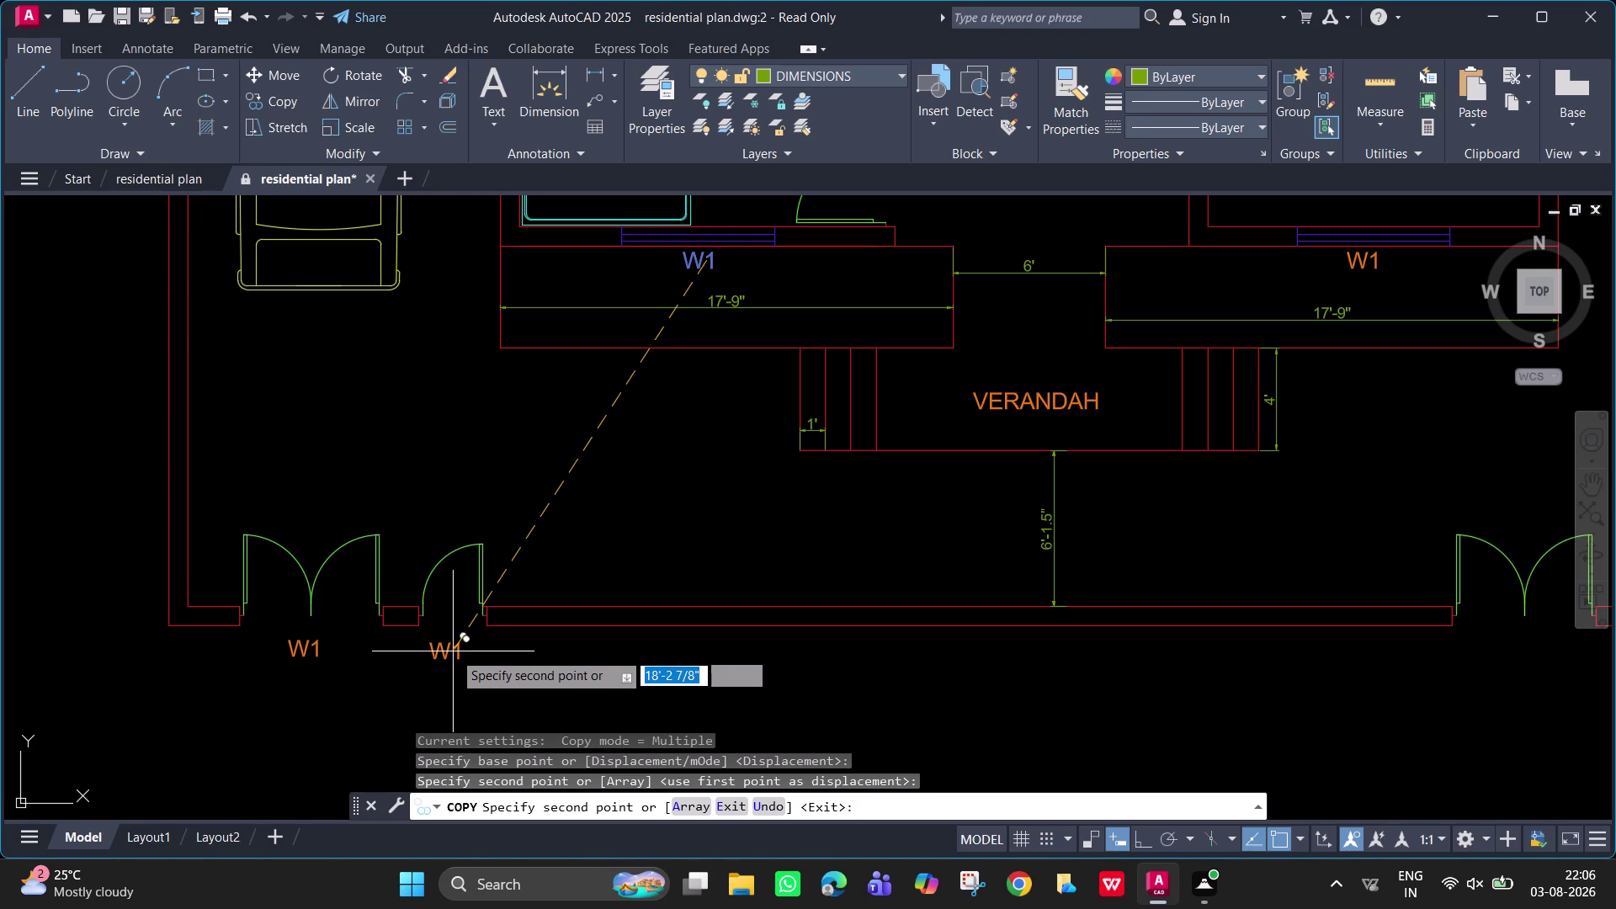
click(453, 647)
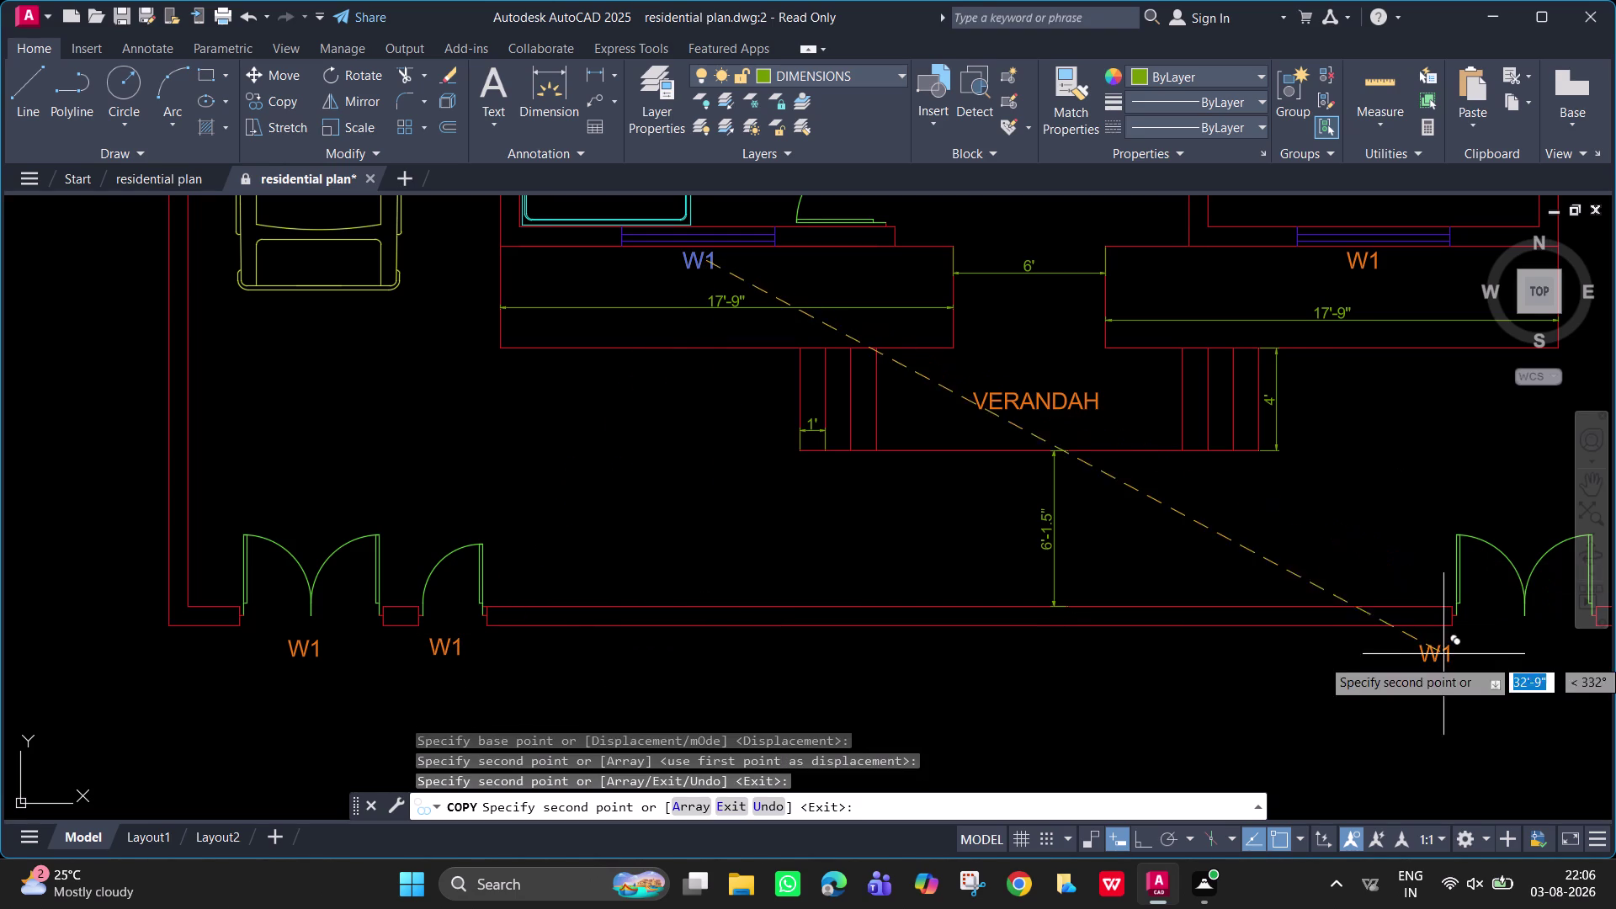
middle_drag(1447, 663, 491, 588)
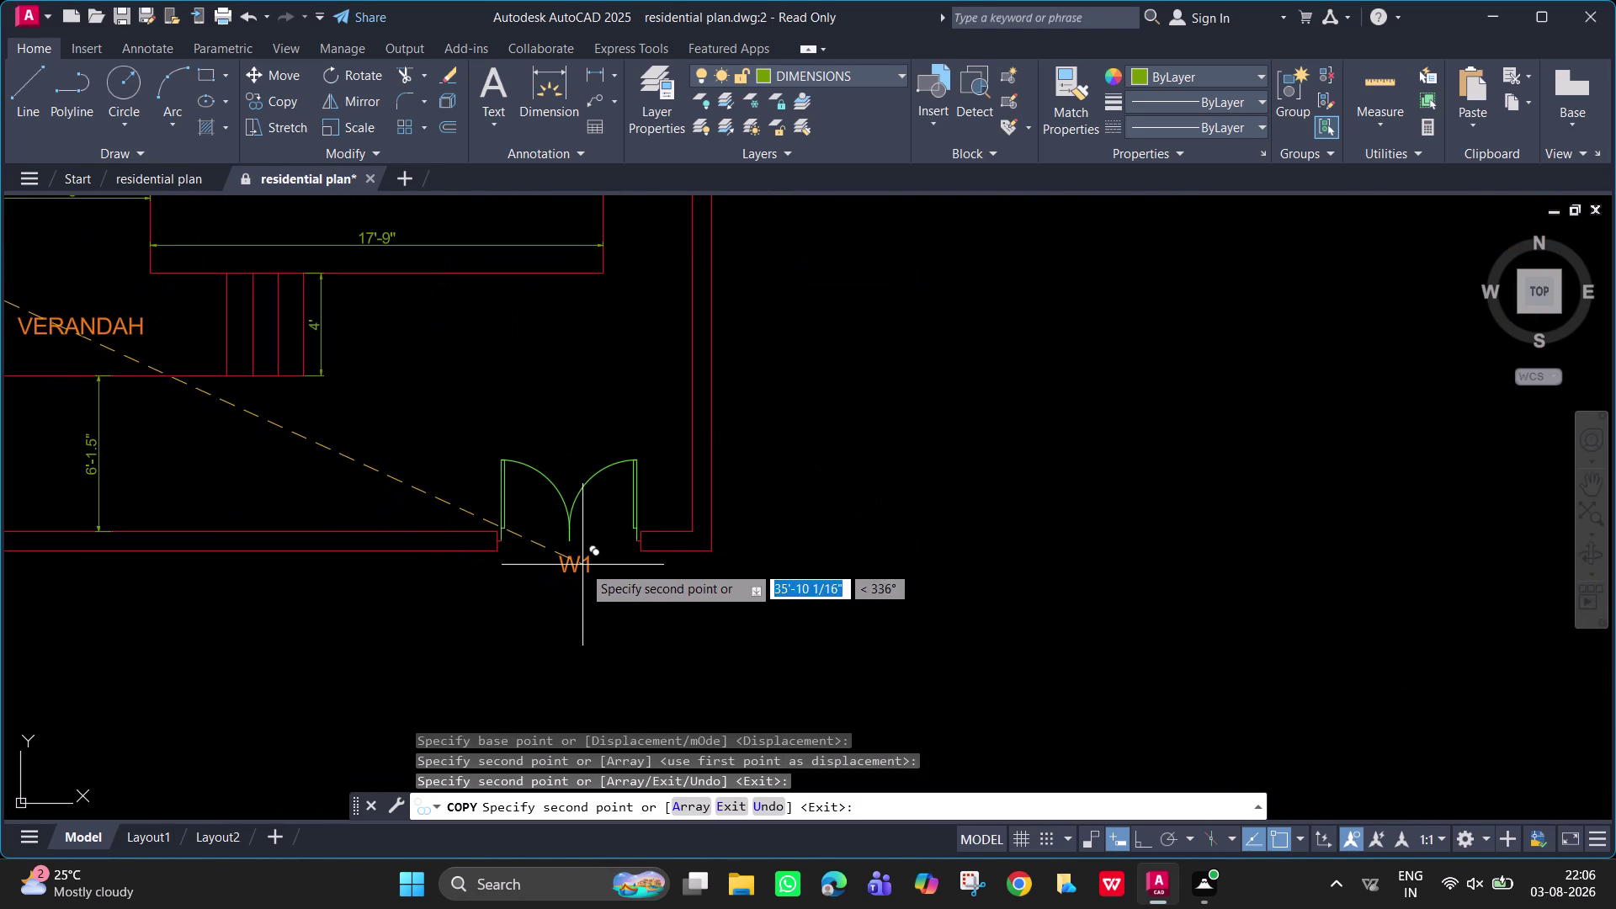
click(572, 567)
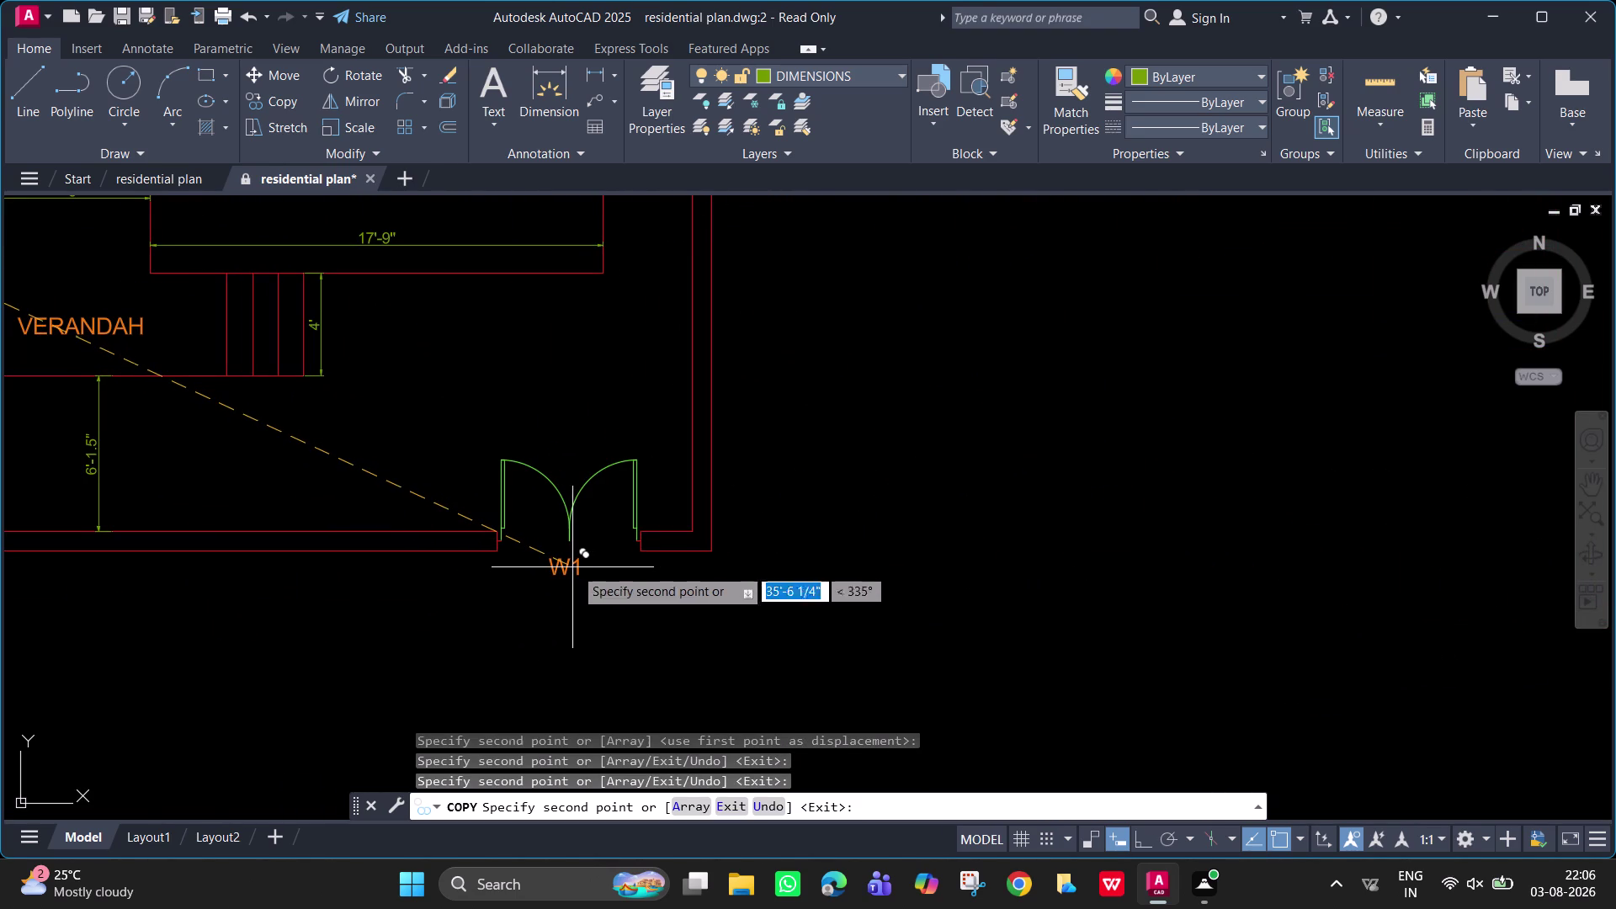
key(Escape)
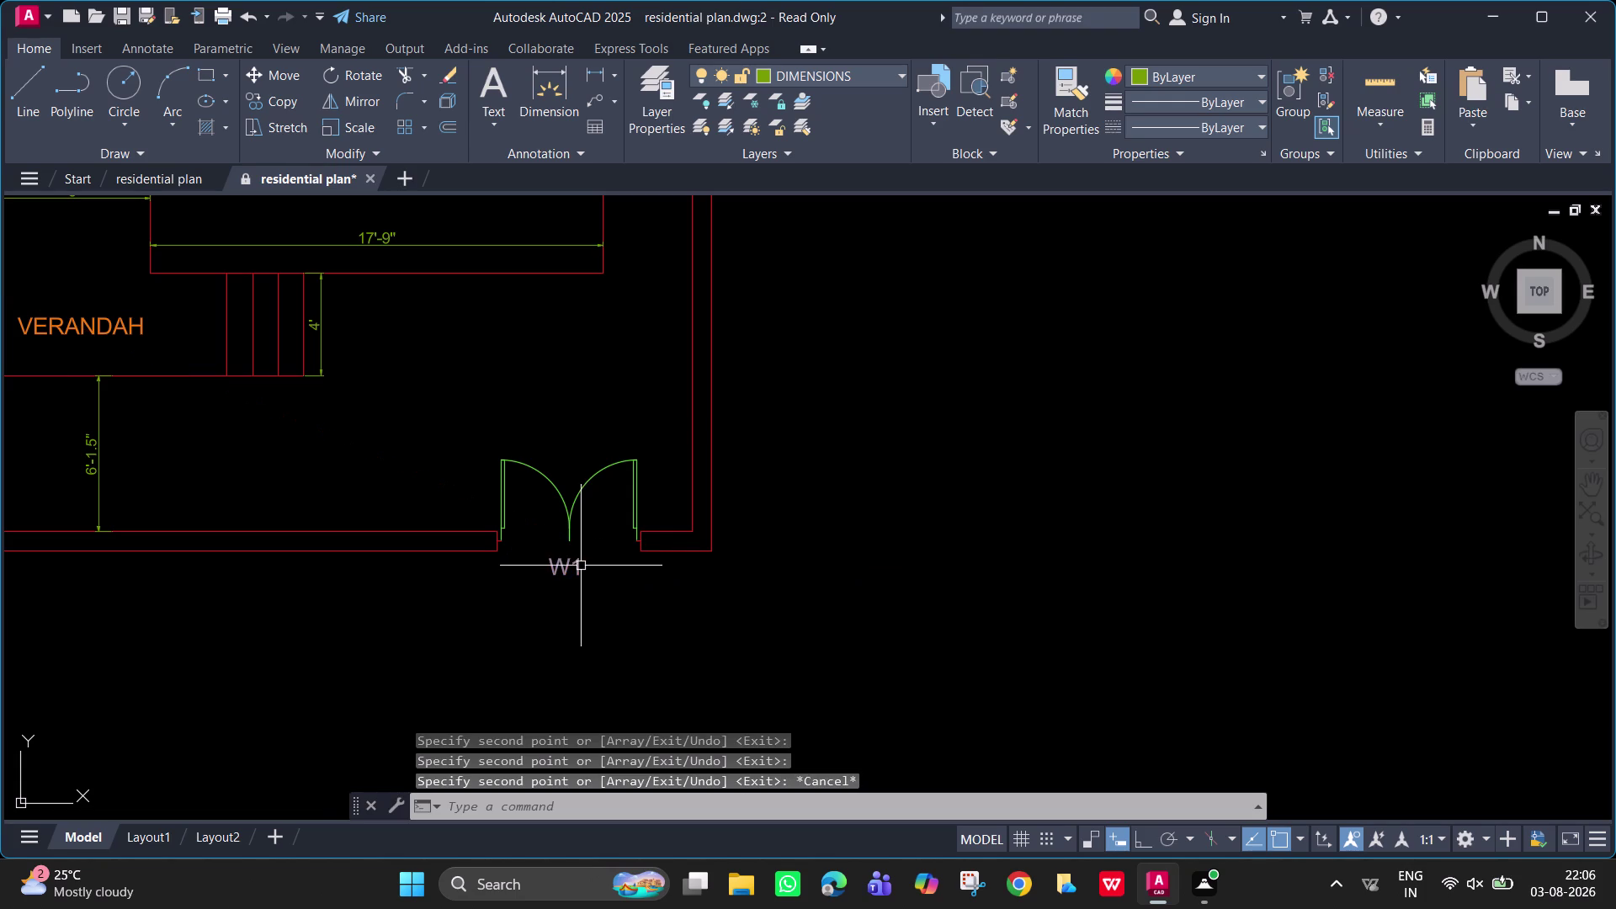
Change the copied W1 label under the double door to D8.
double_click(579, 565)
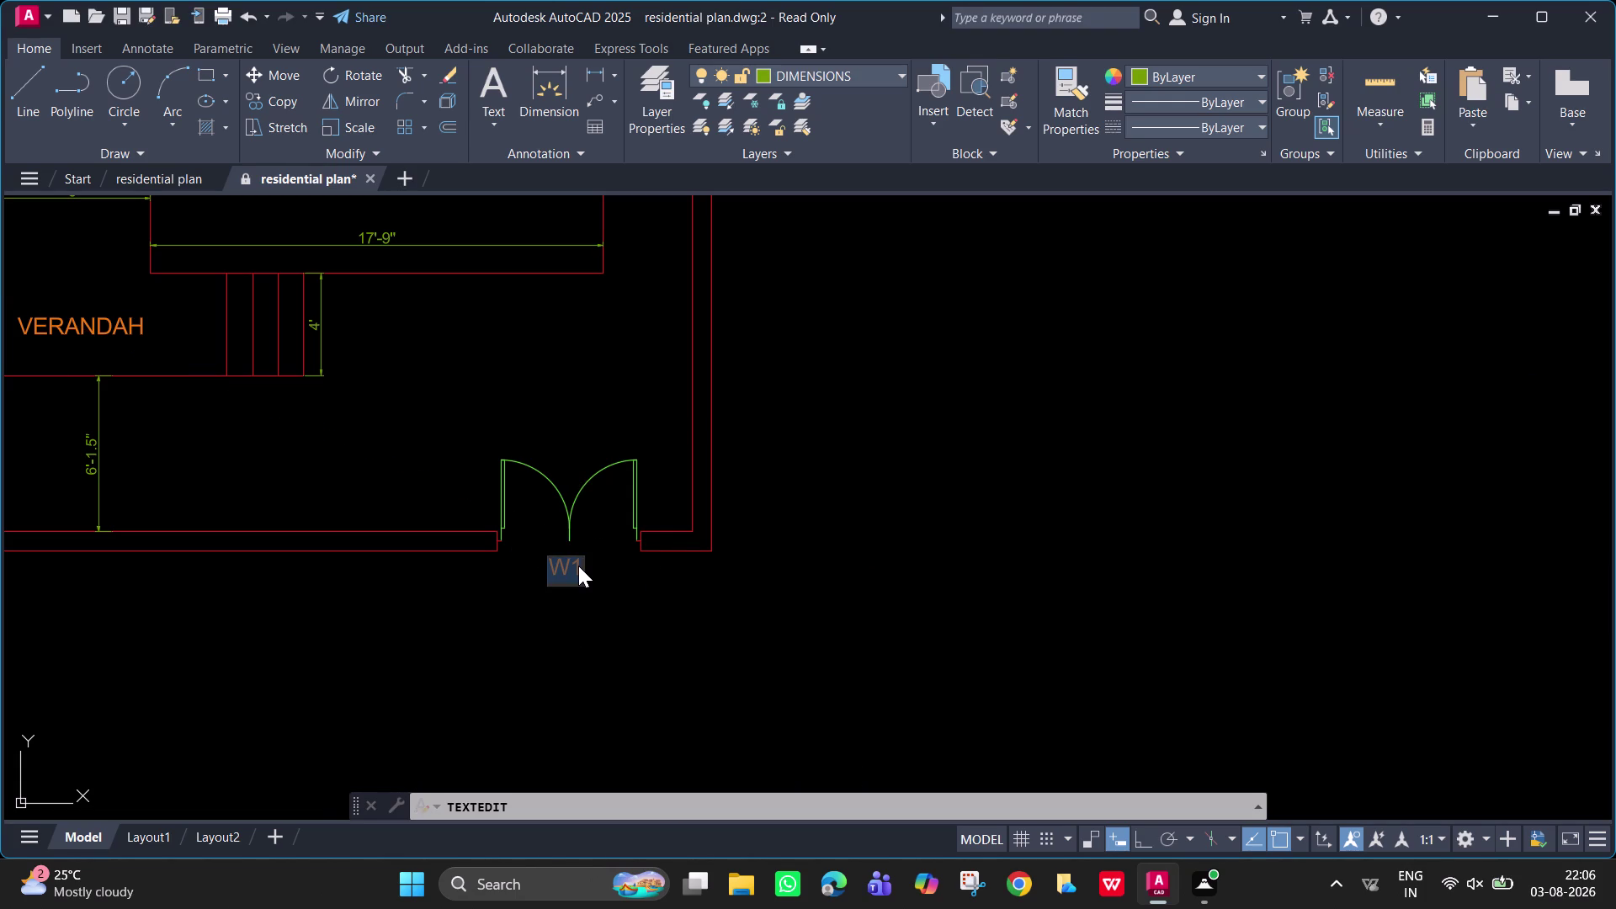
text(D)
text(8)
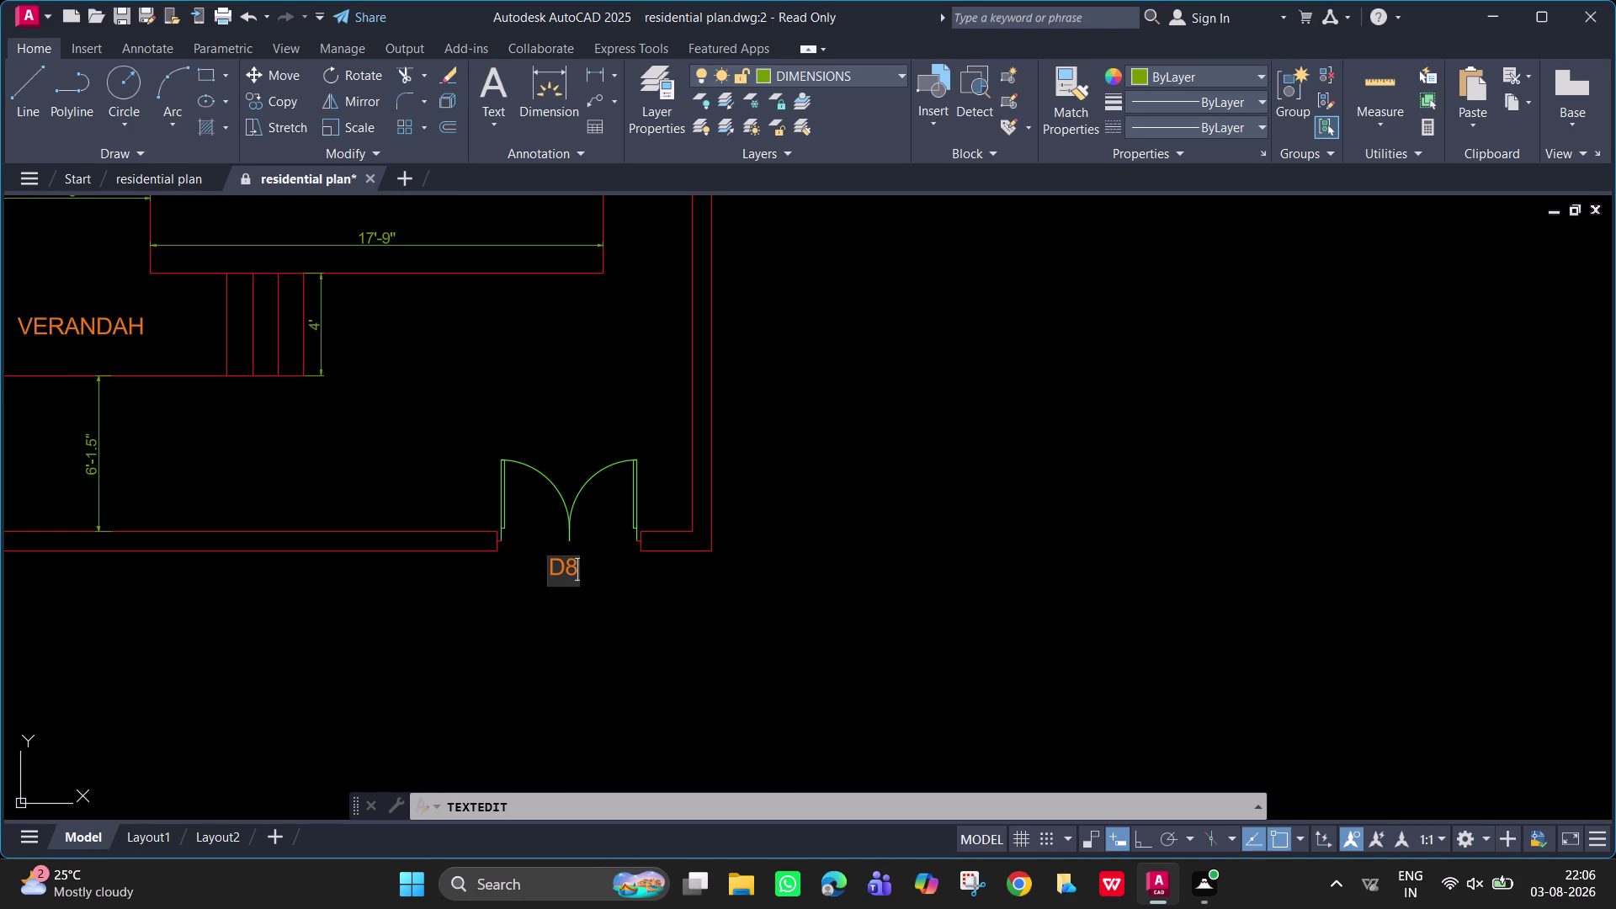
key(Return)
key(Return)
key(Return)
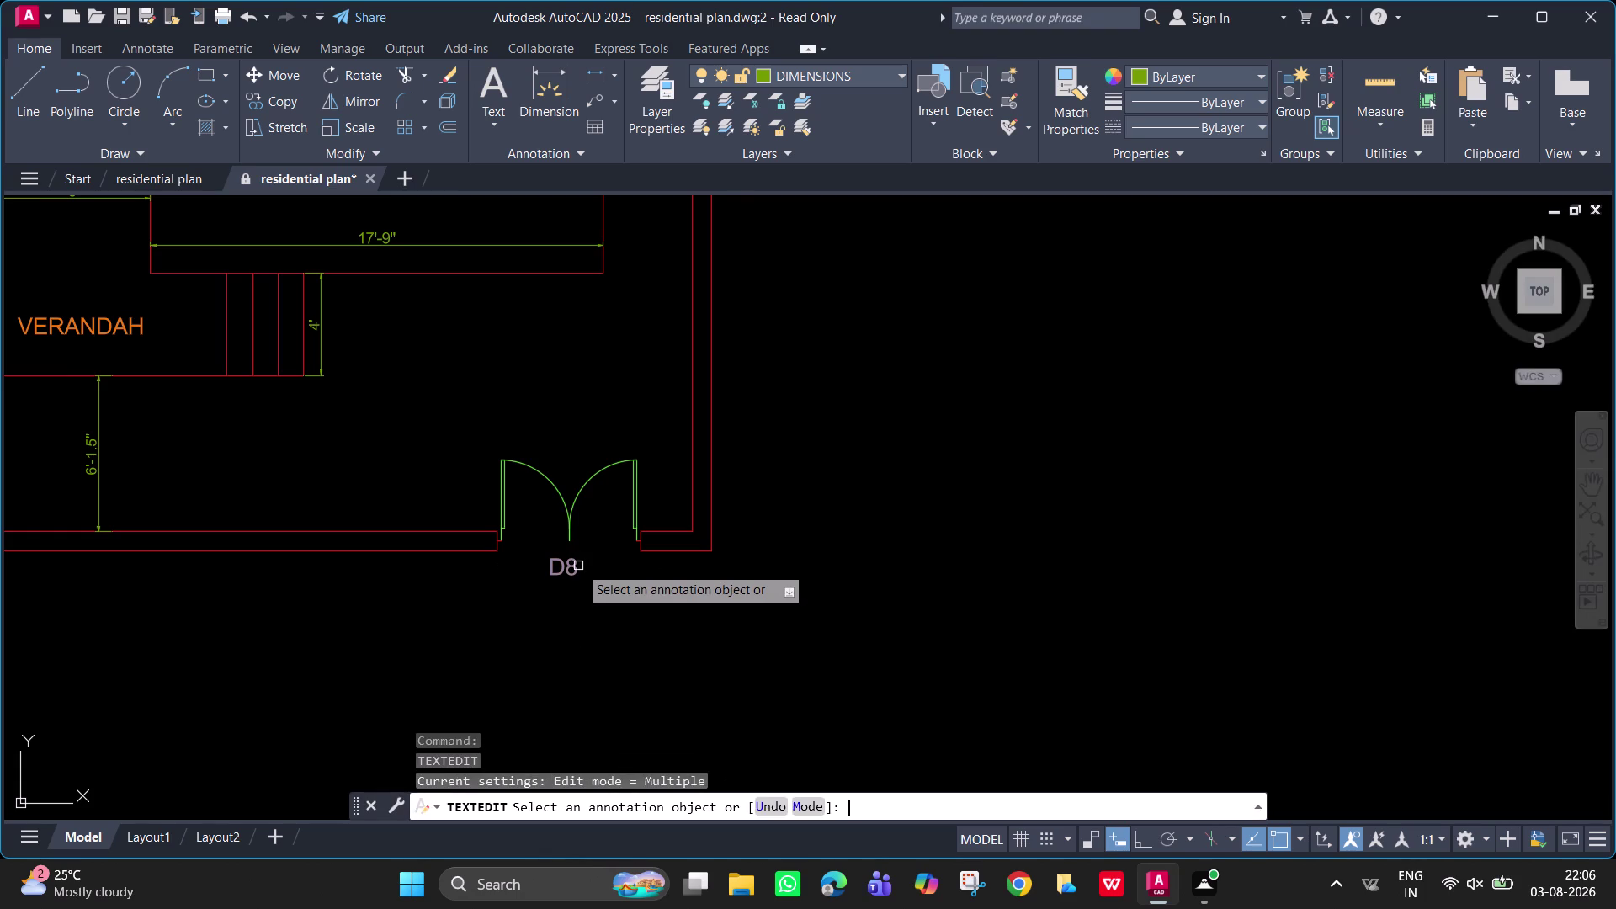
key(Escape)
Relabel the W1 tag under the left double door as D8.
middle_drag(236, 596, 824, 632)
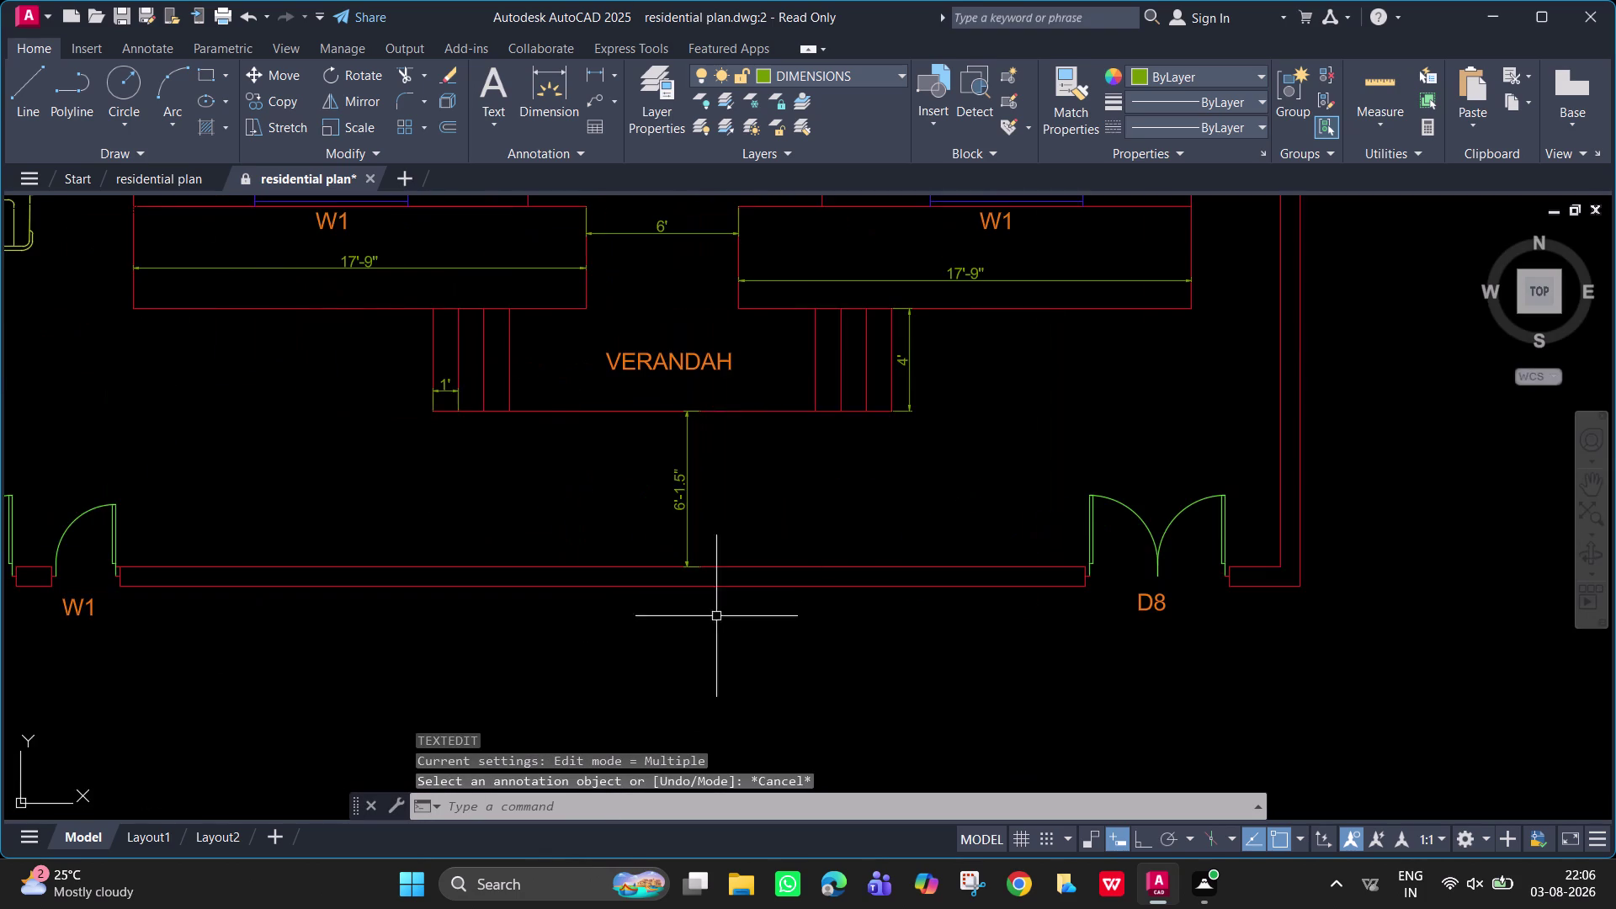
middle_drag(423, 638, 915, 583)
double_click(445, 561)
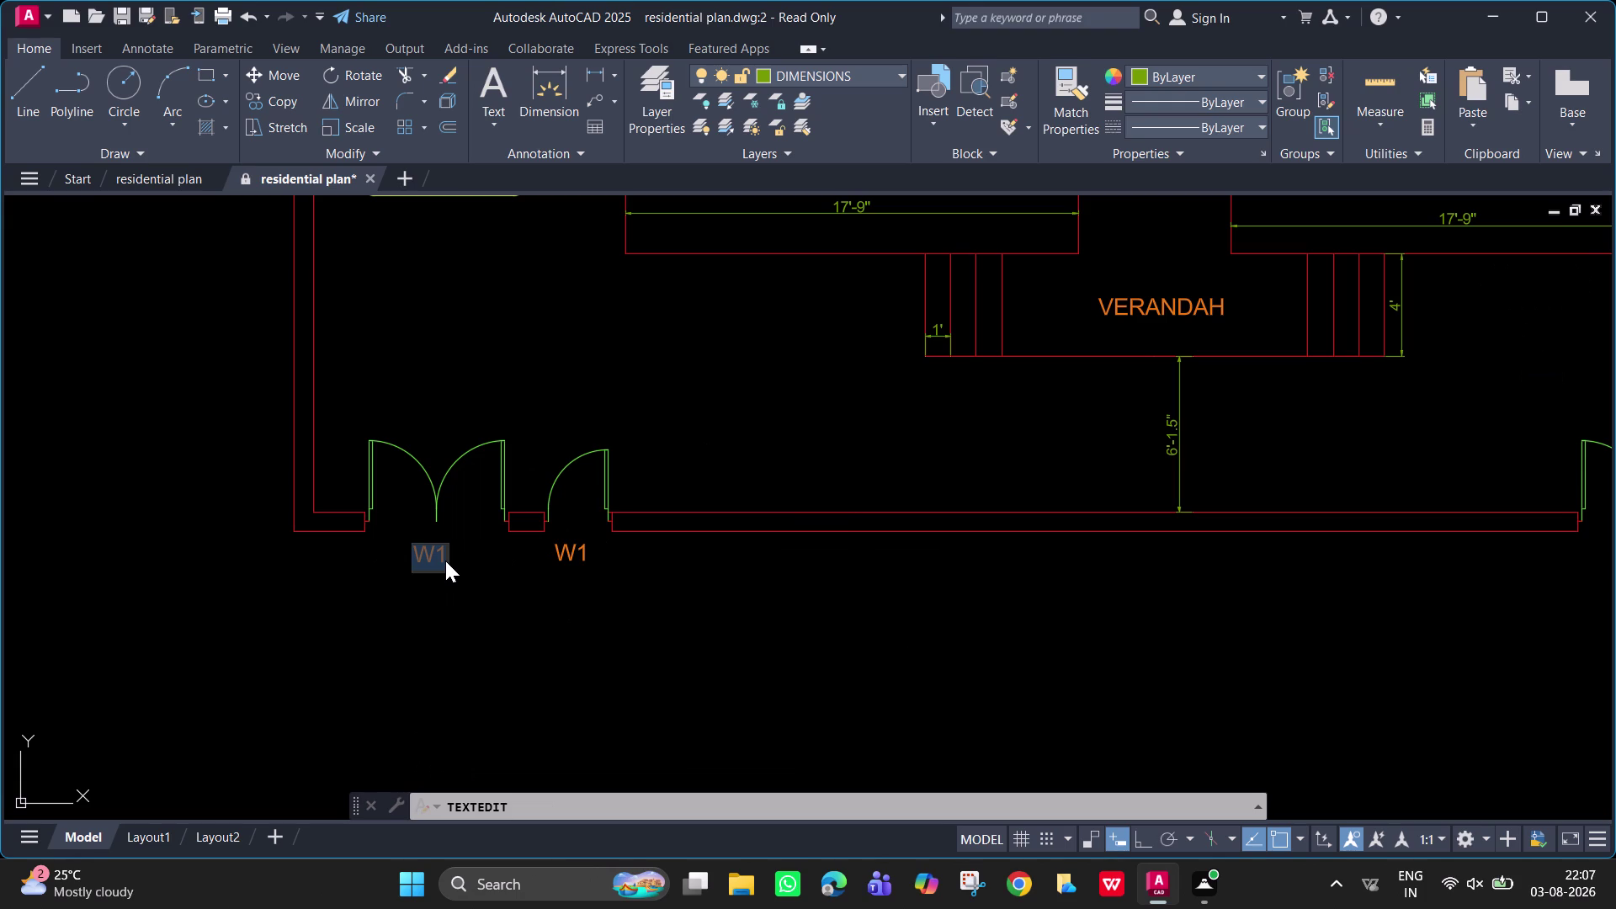
text(D)
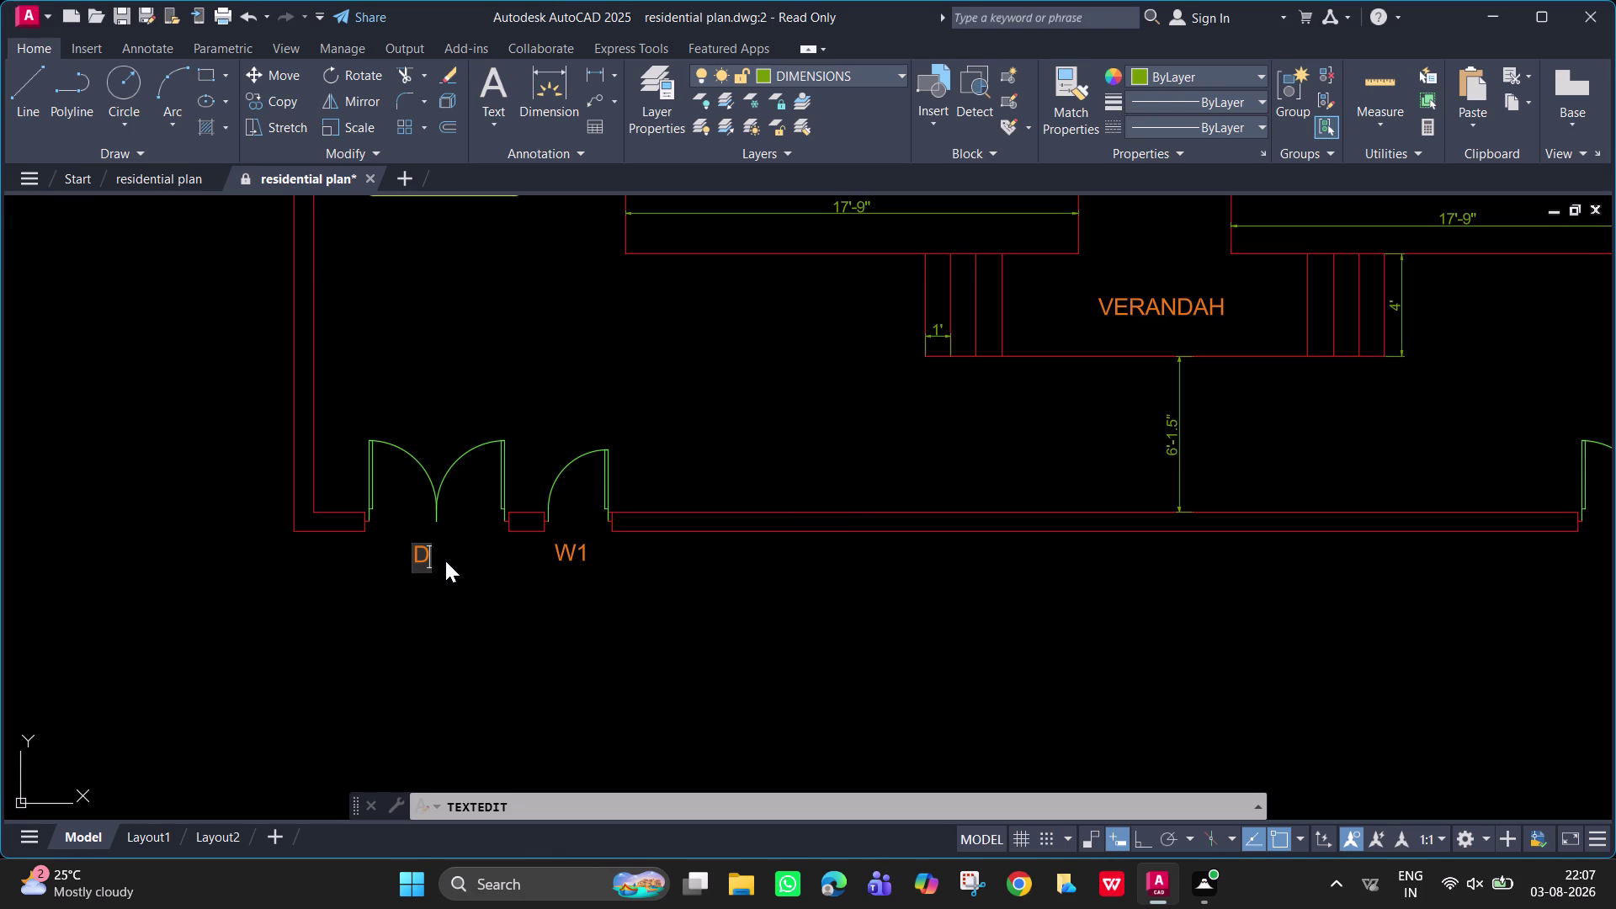
text(8)
key(Return)
key(Return)
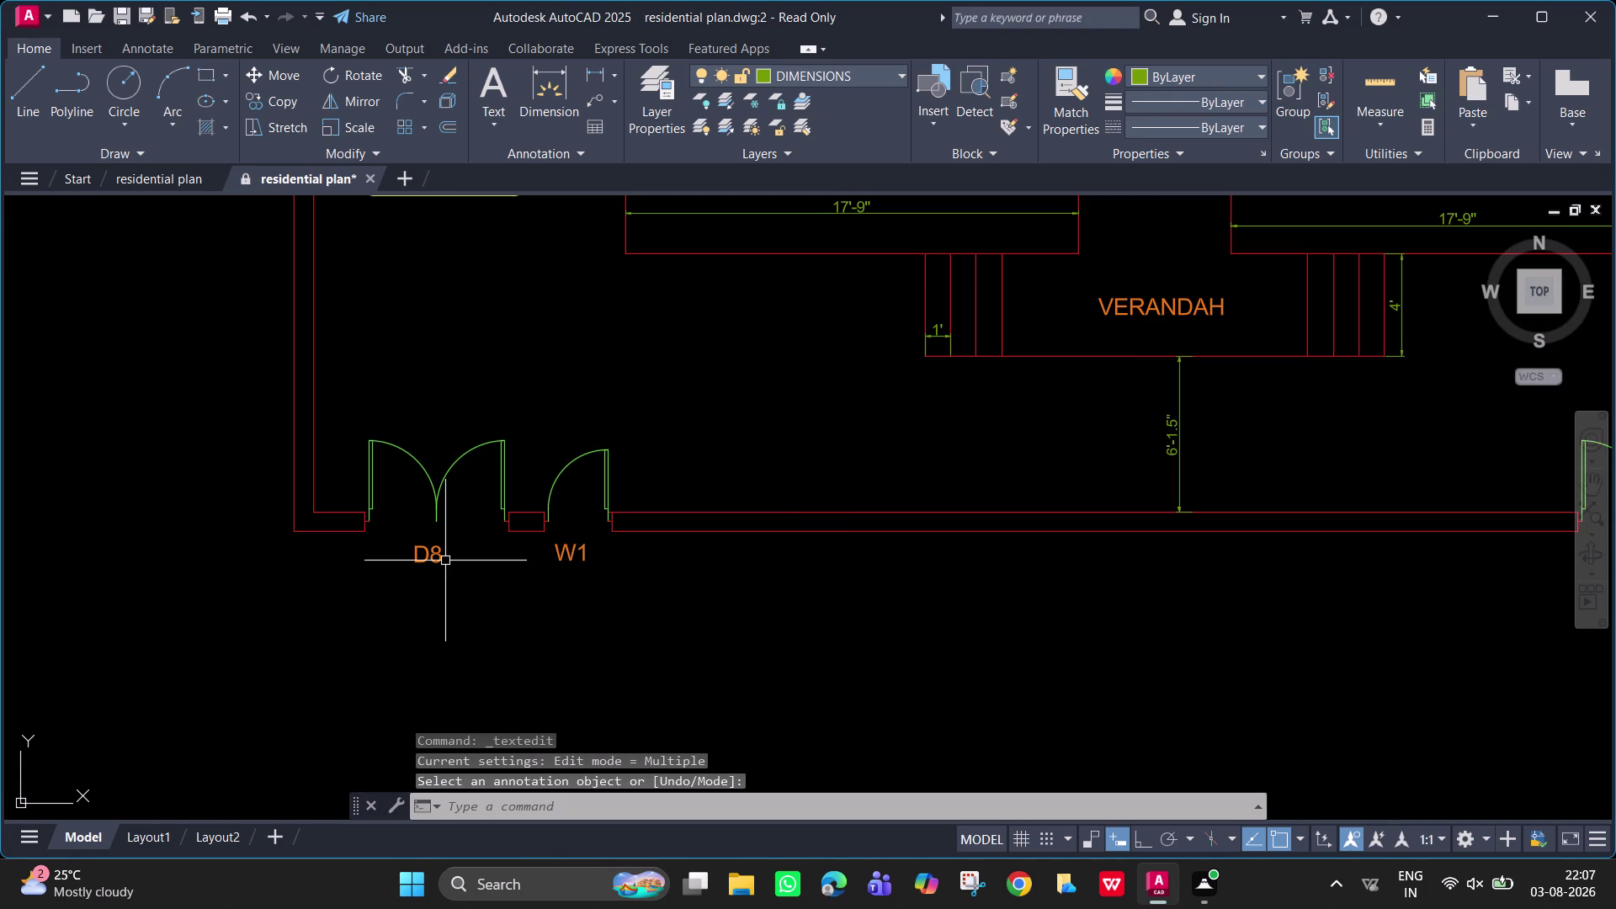
Relabel the W1 tag beside the single door as D7.
double_click(582, 555)
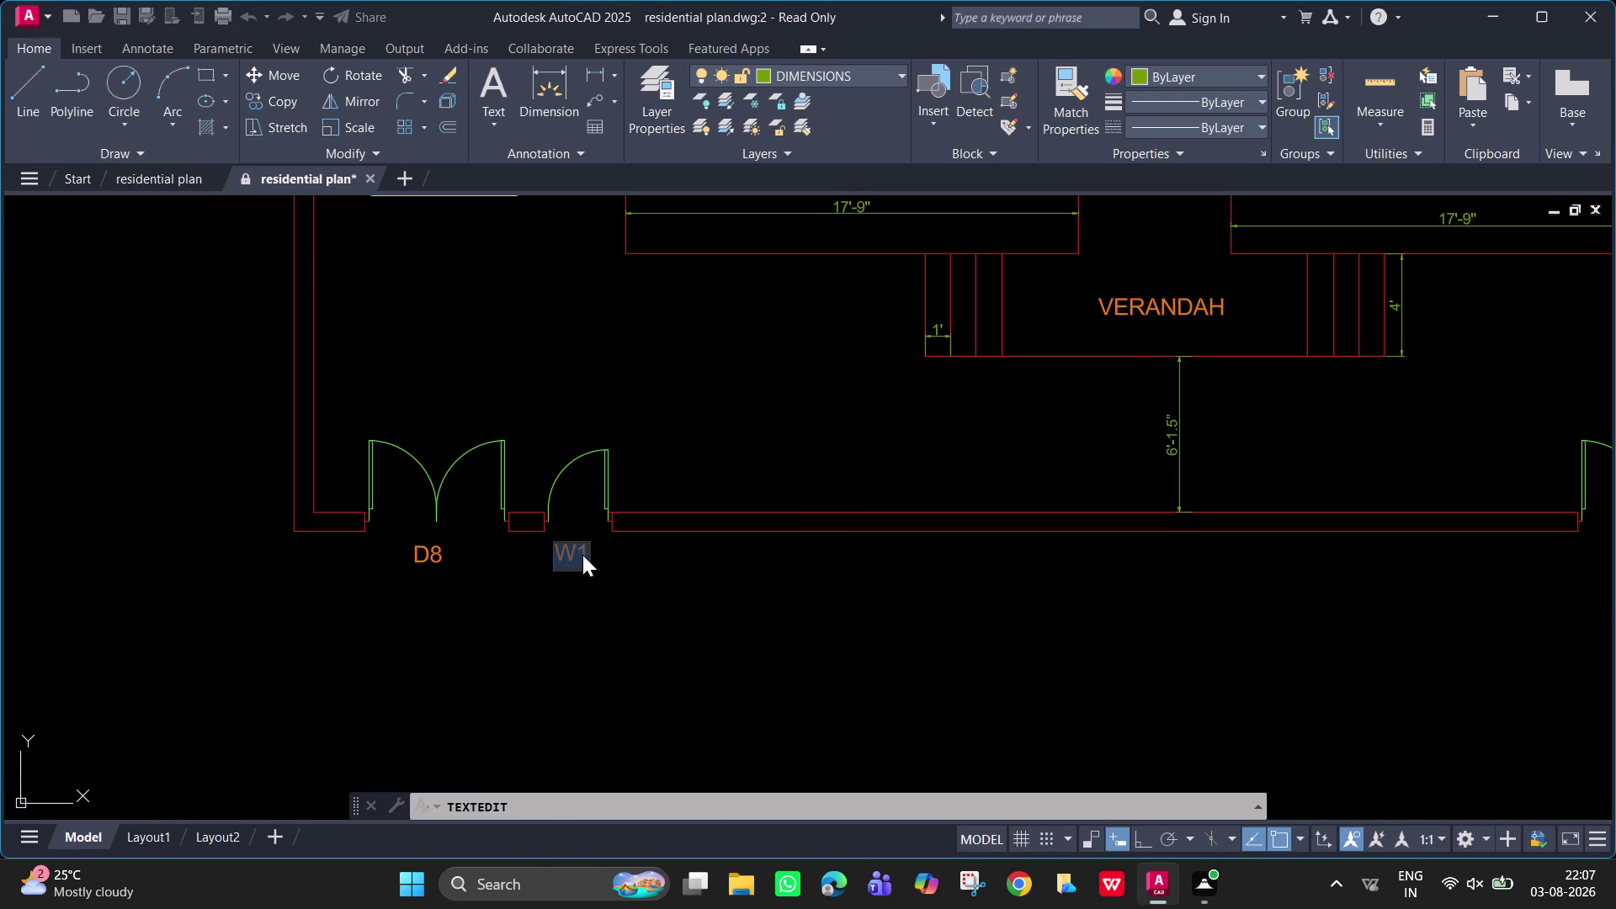
text(D7)
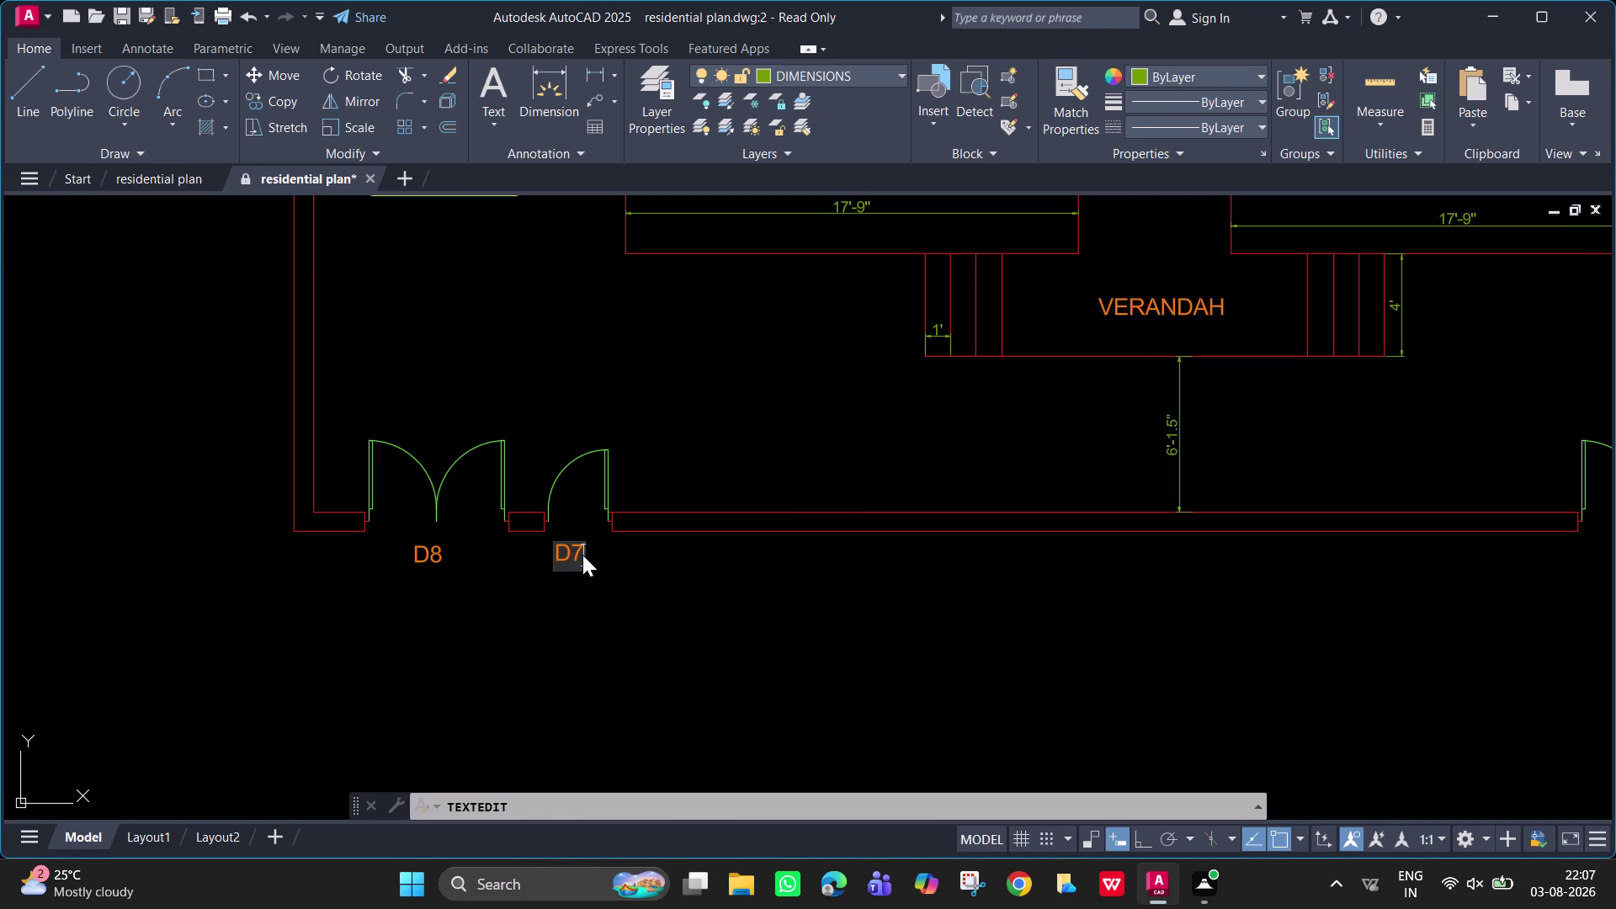
key(Return)
key(Return)
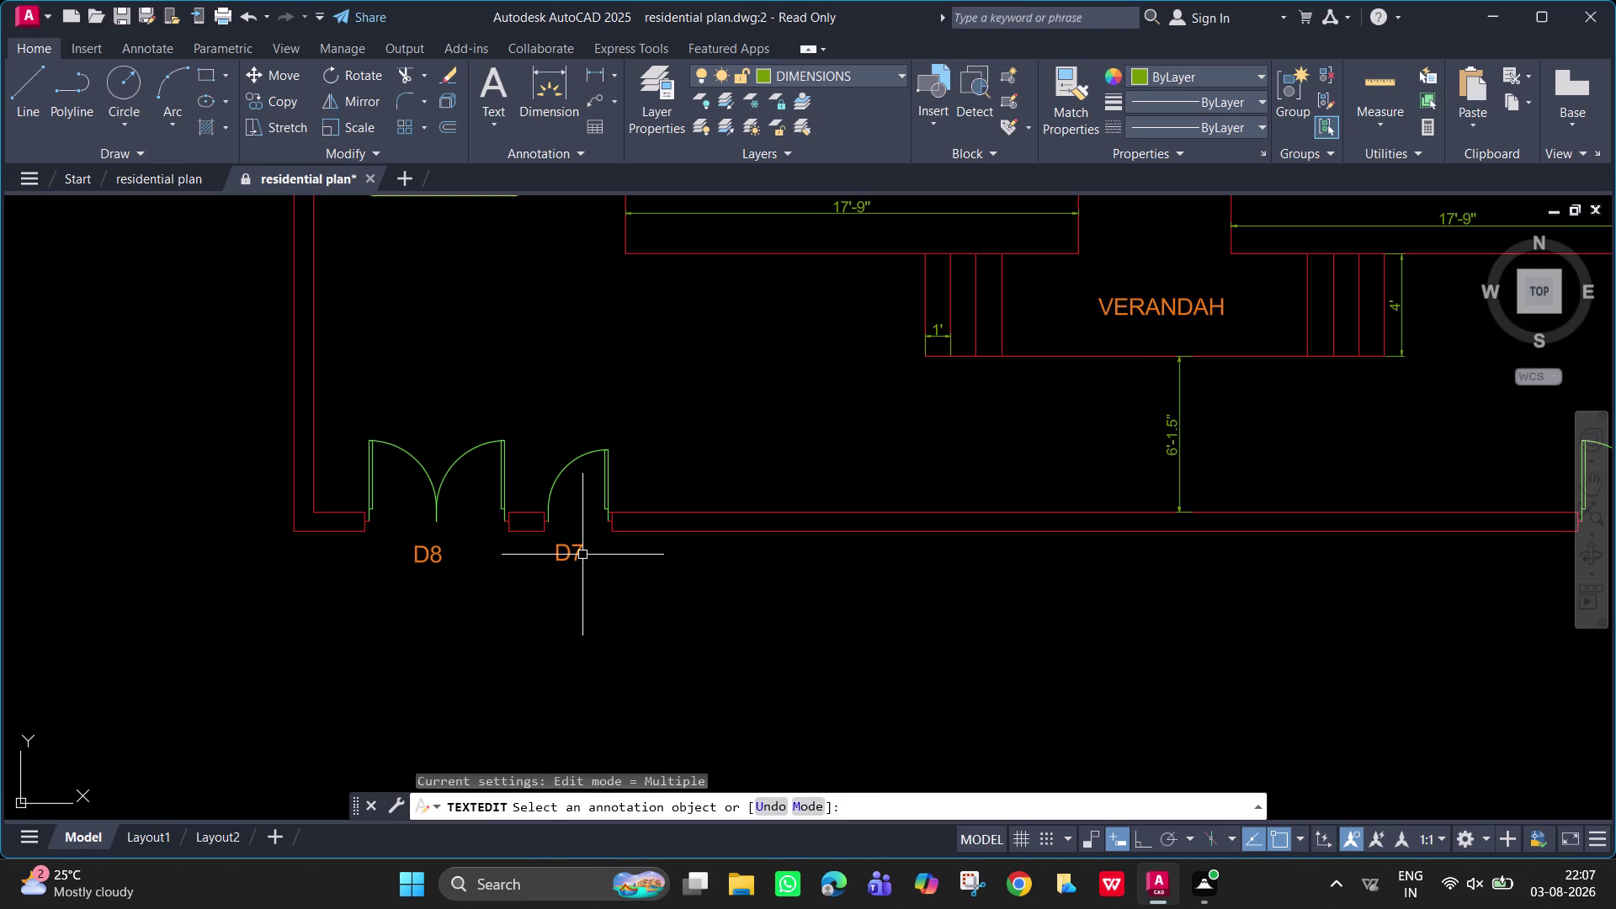
Centre the view on the D8 and D7 doors and start a line.
scroll(up, 3)
middle_click(460, 516)
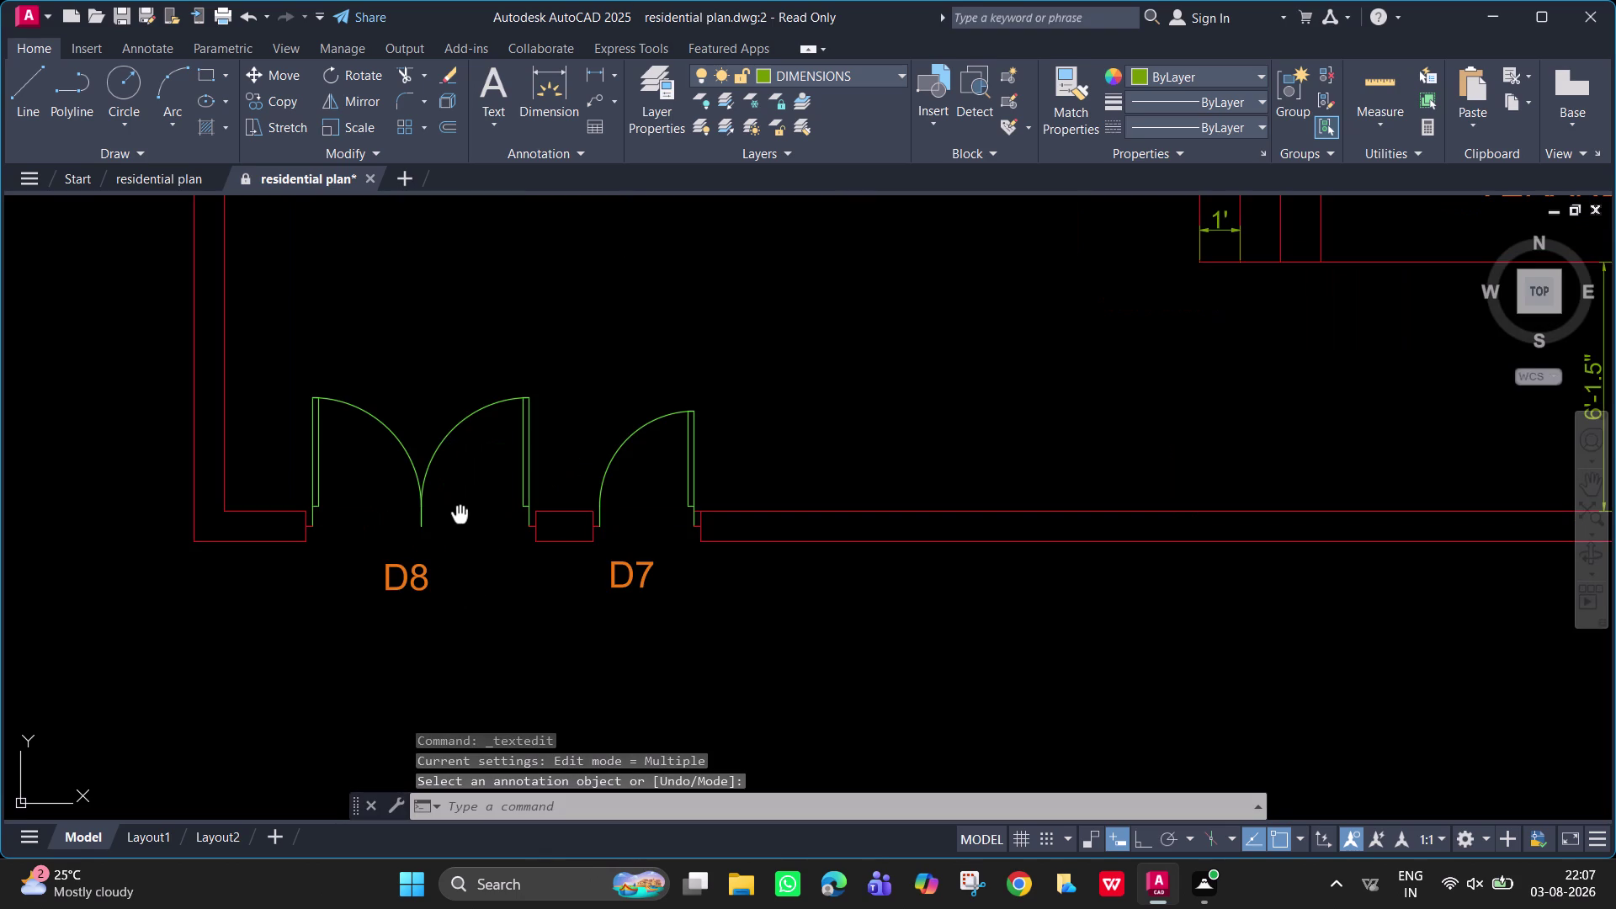
scroll(up, 3)
middle_drag(451, 516, 500, 533)
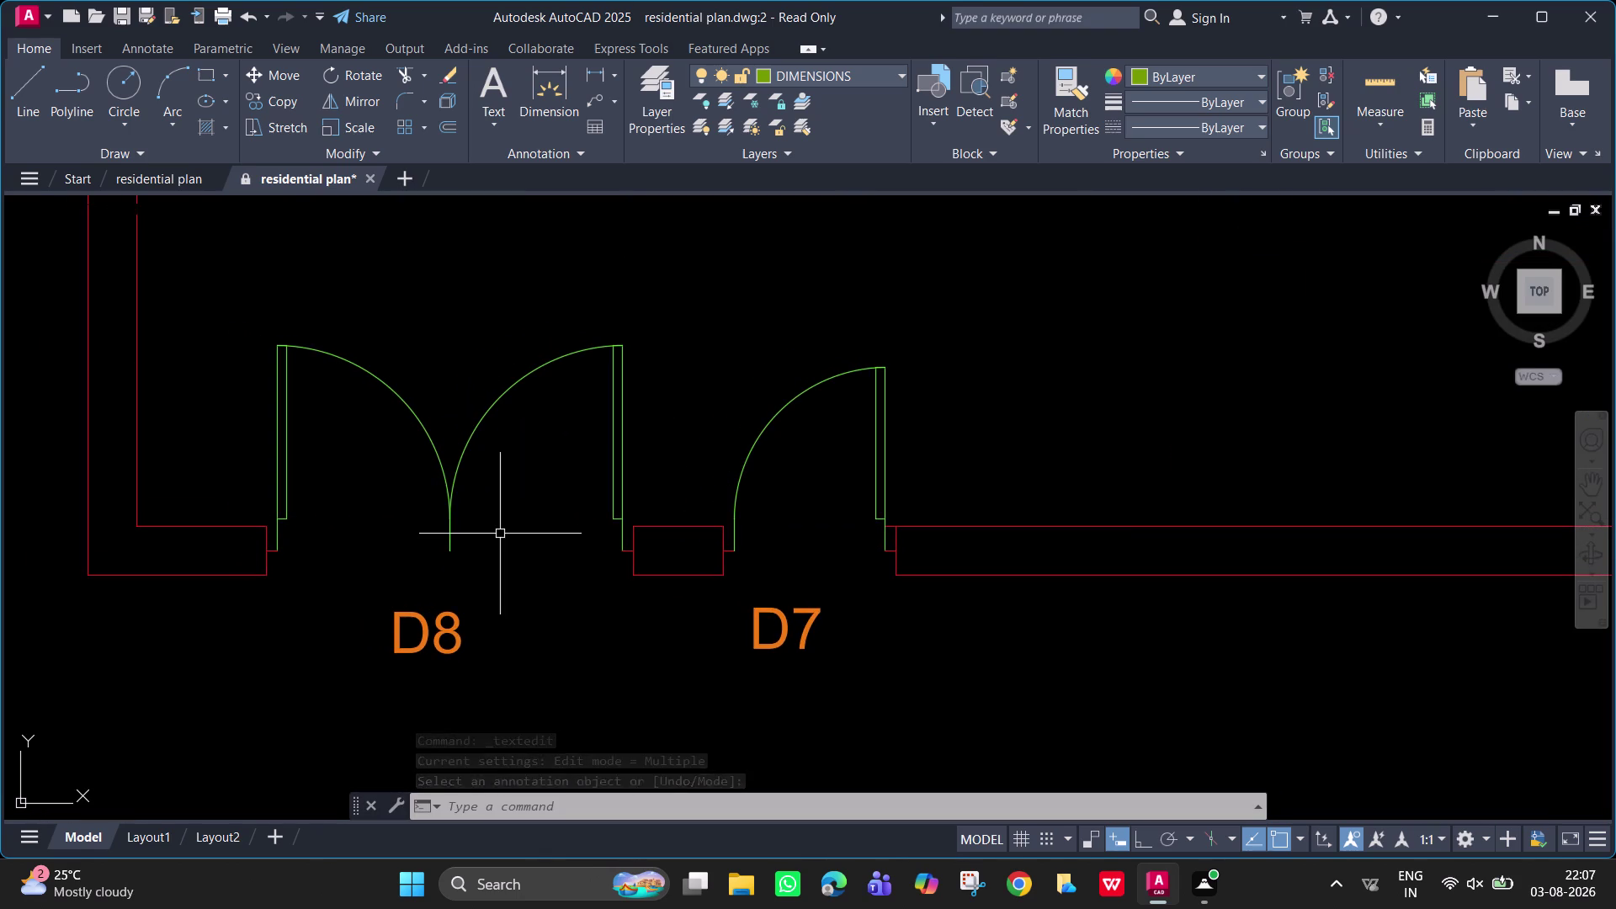
scroll(up, 3)
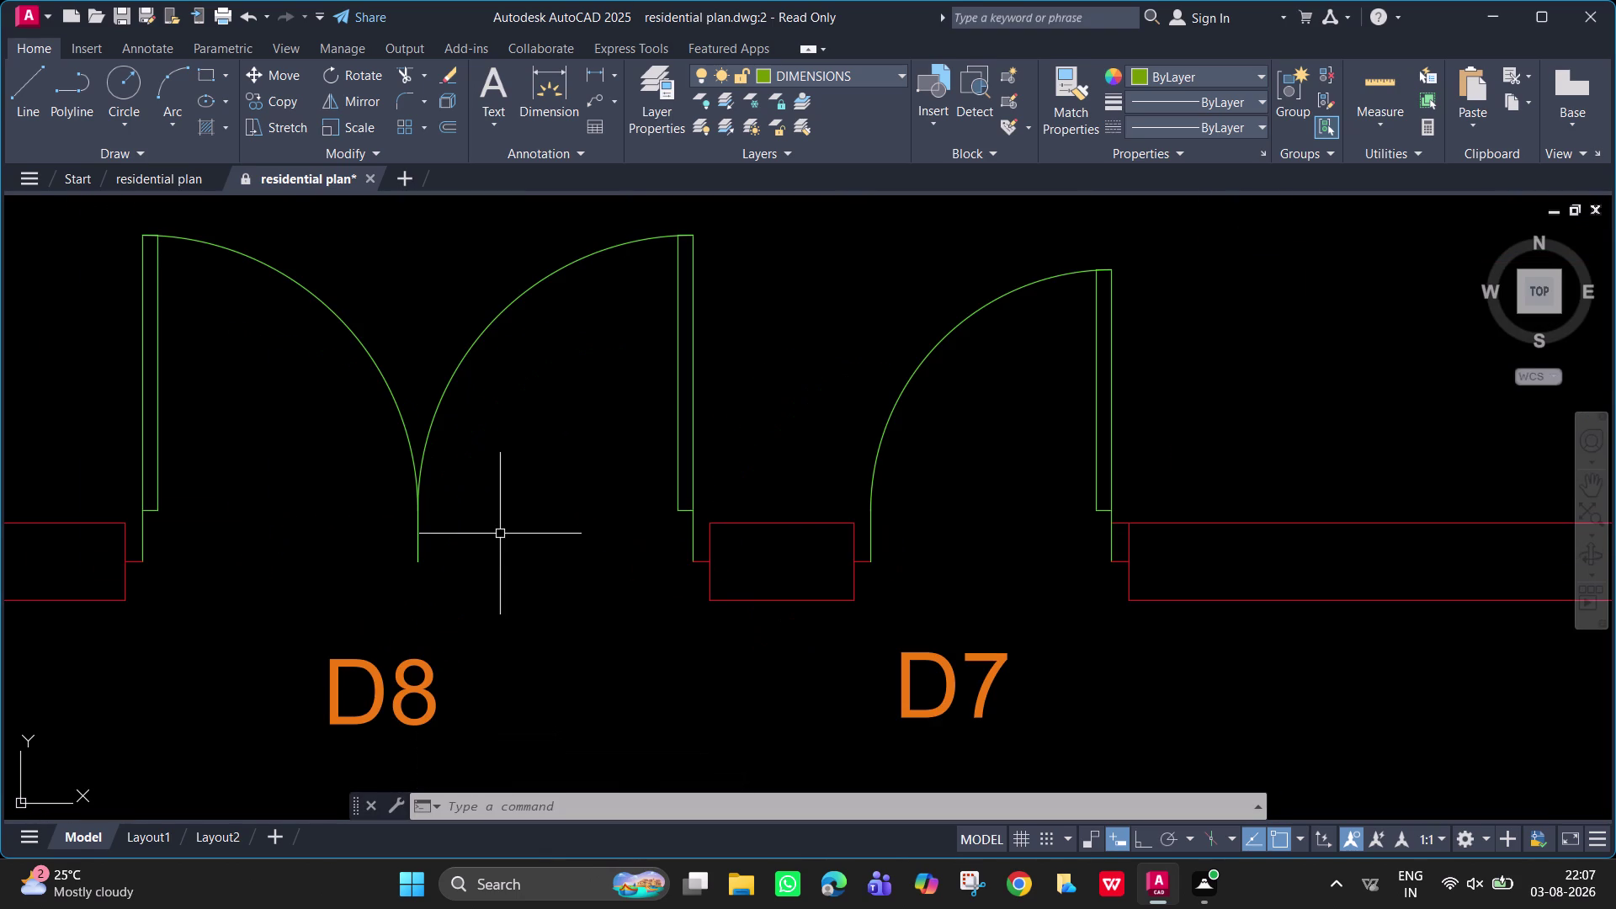
key(l)
key(Return)
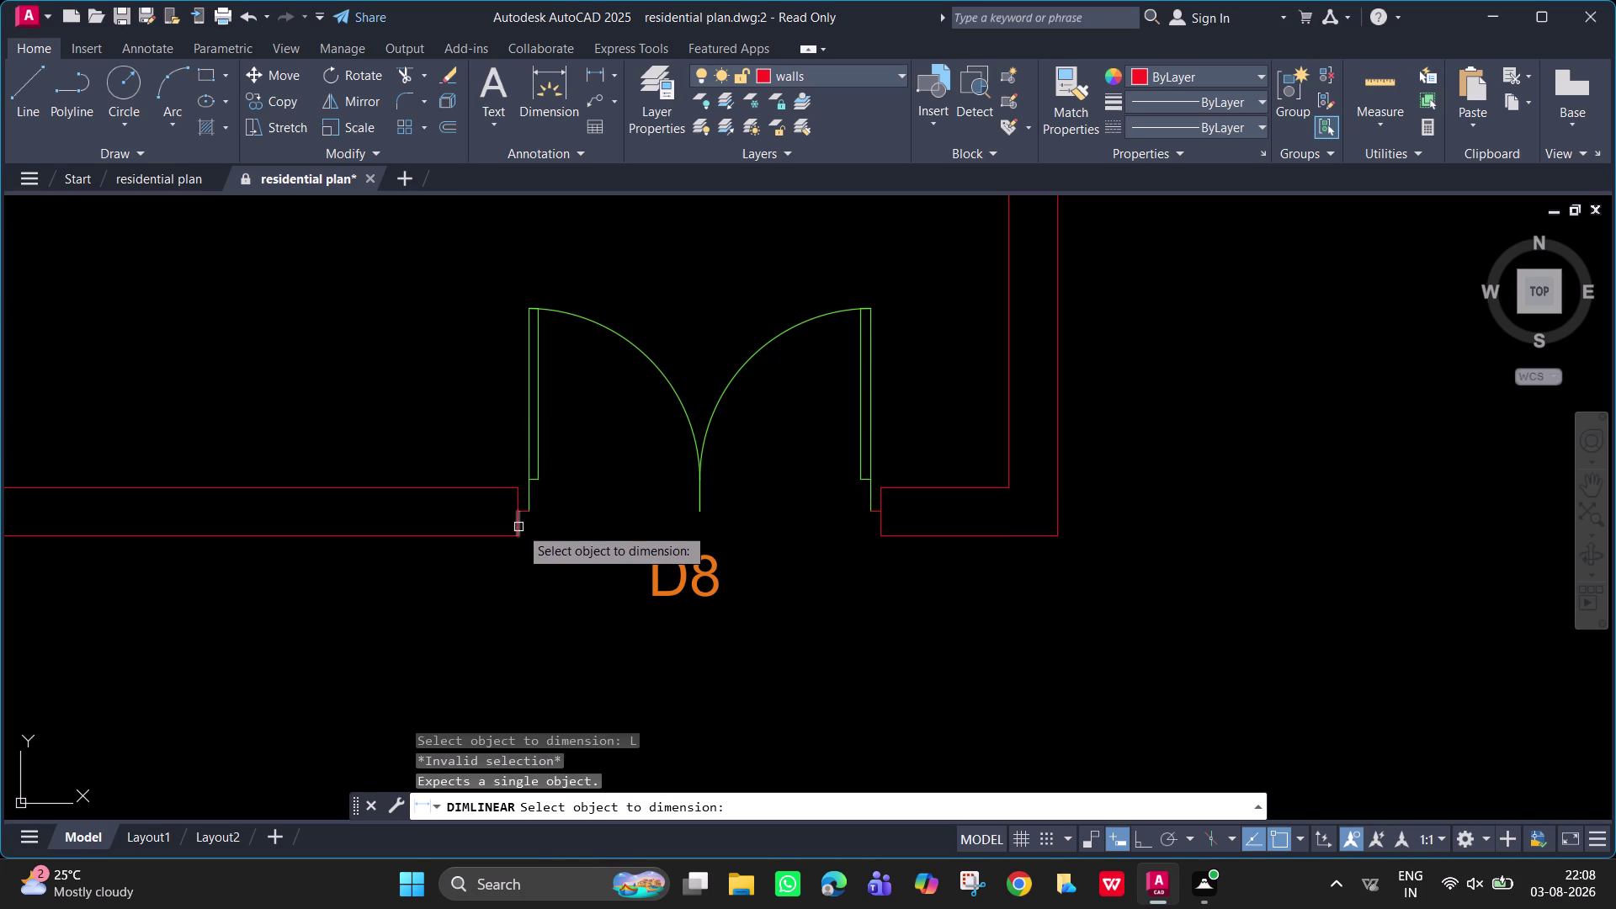
Cancel the linear dimension at the D8 door.
key(Escape)
key(Escape)
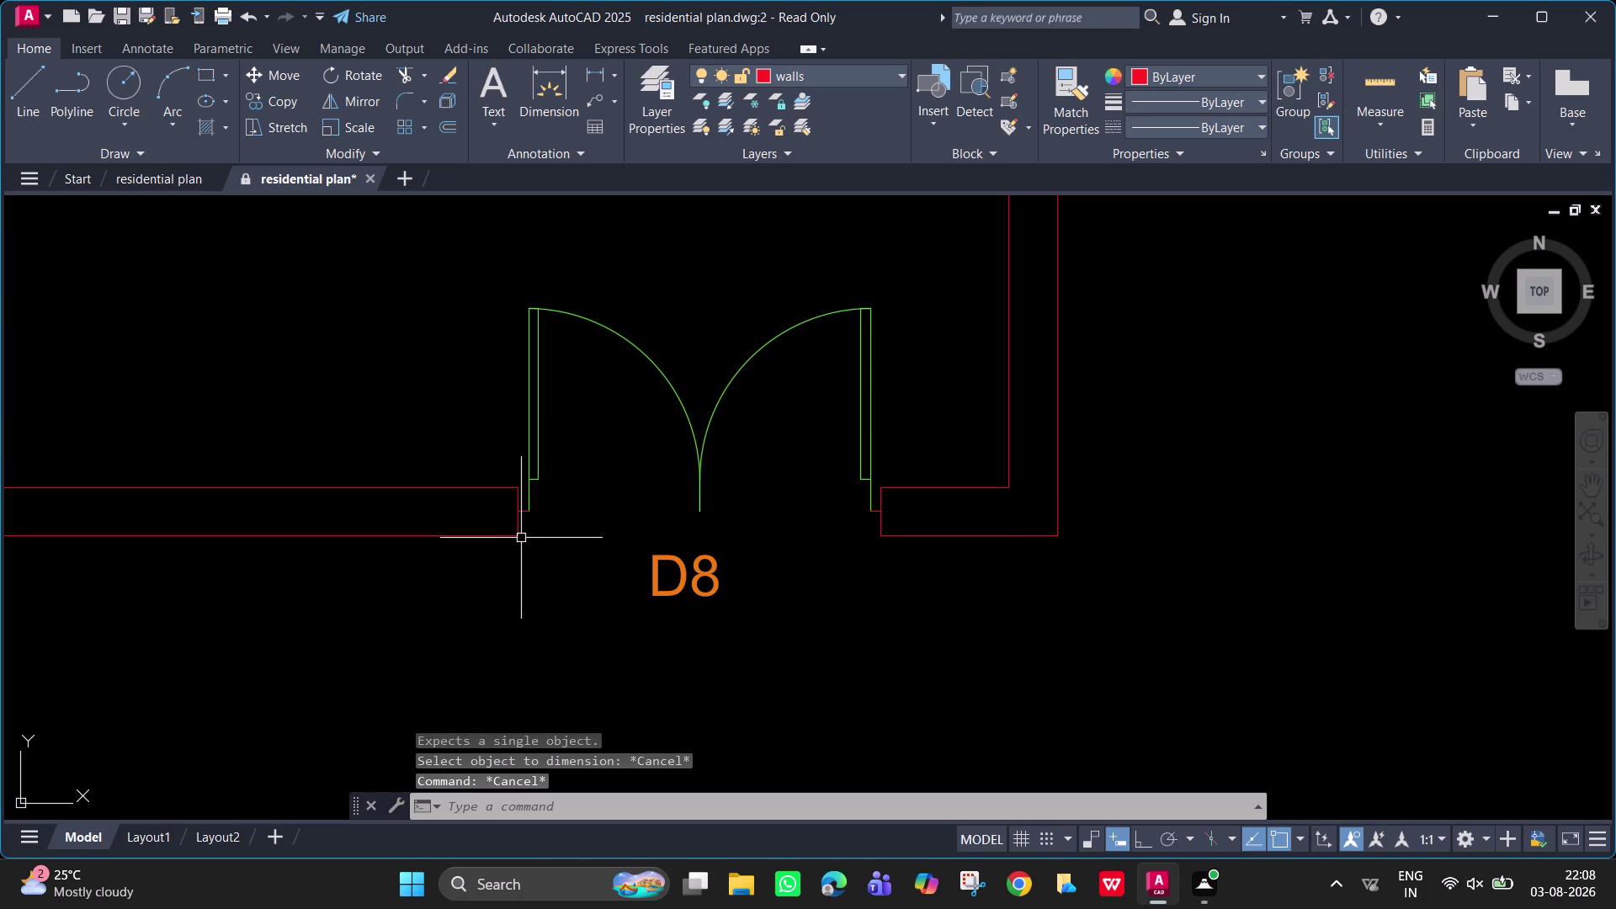
Draw a line across the bottom of the right-hand D8 doorway.
text(L)
key(space)
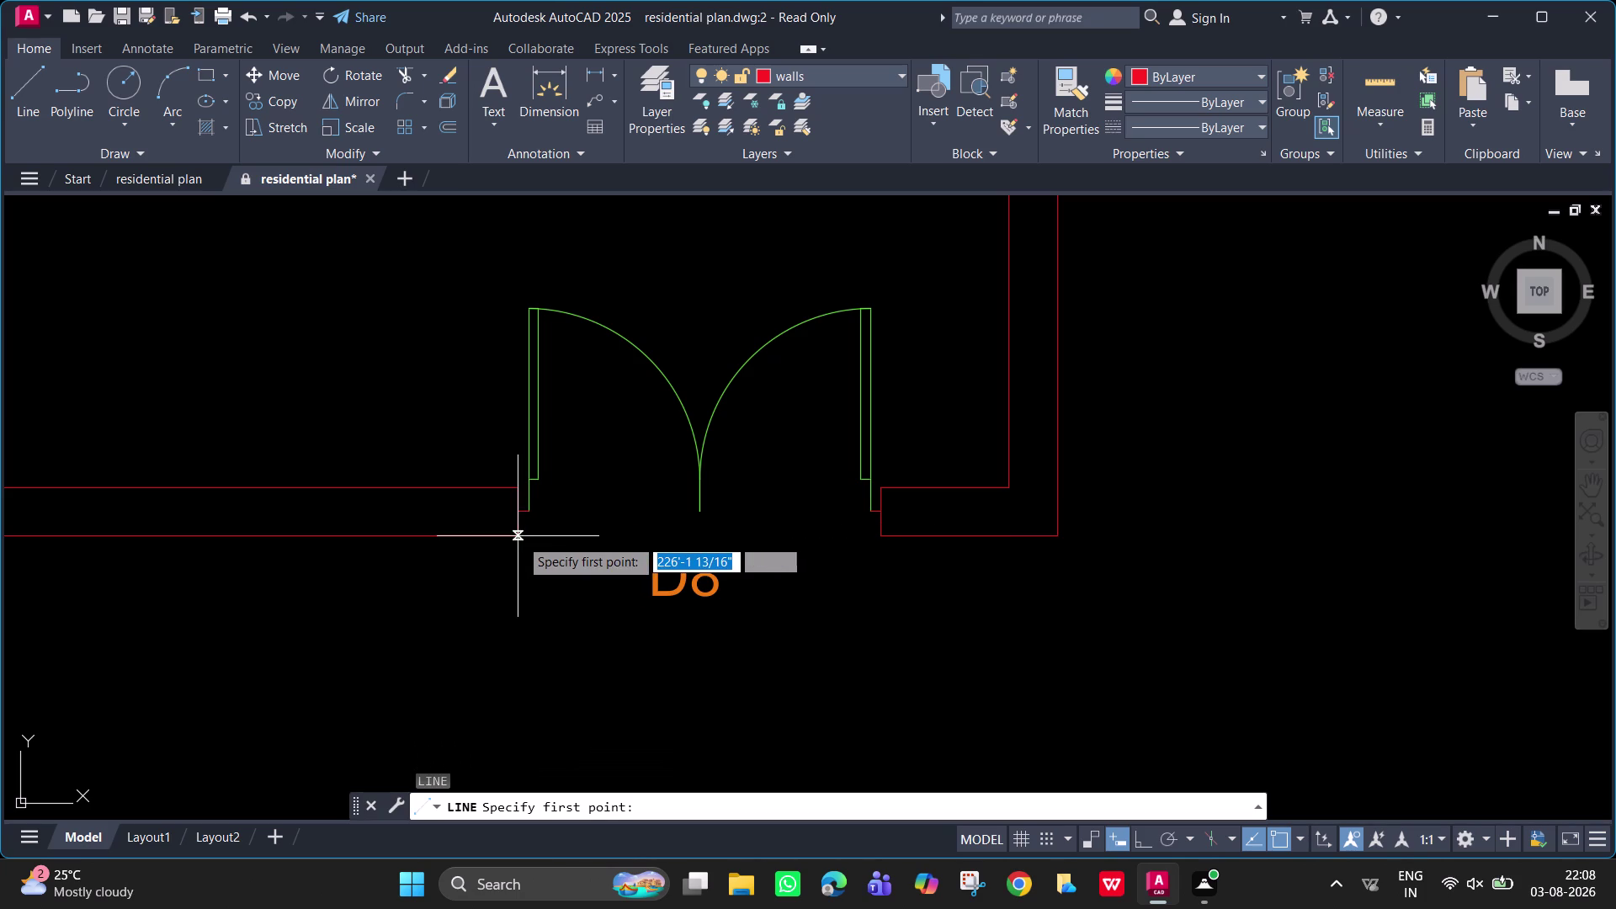
click(517, 537)
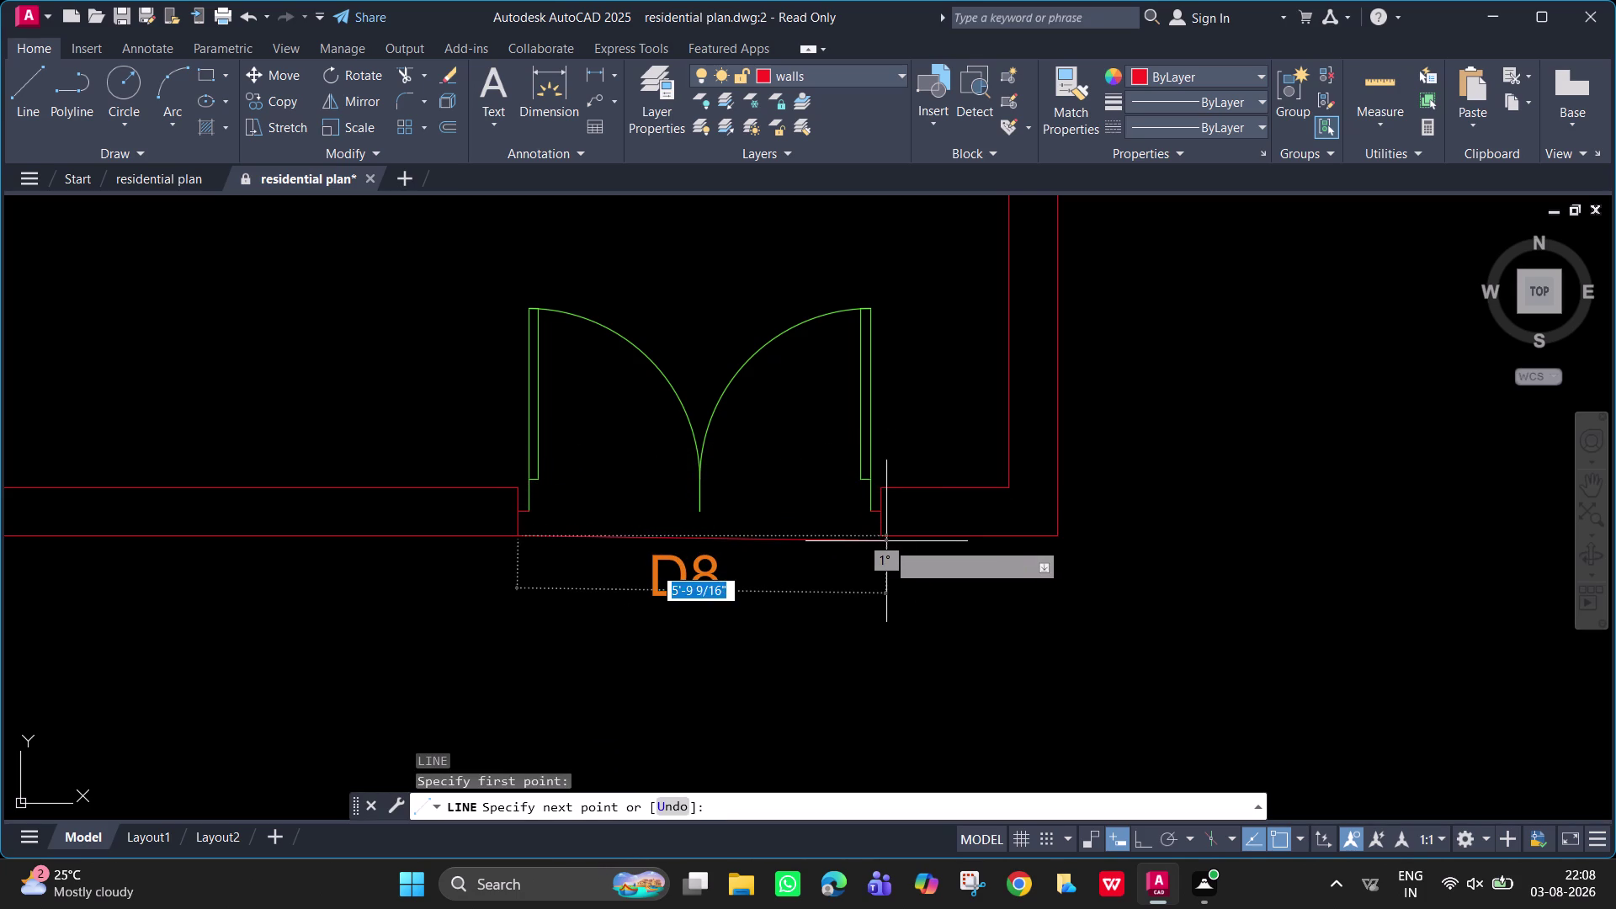
scroll(up, 3)
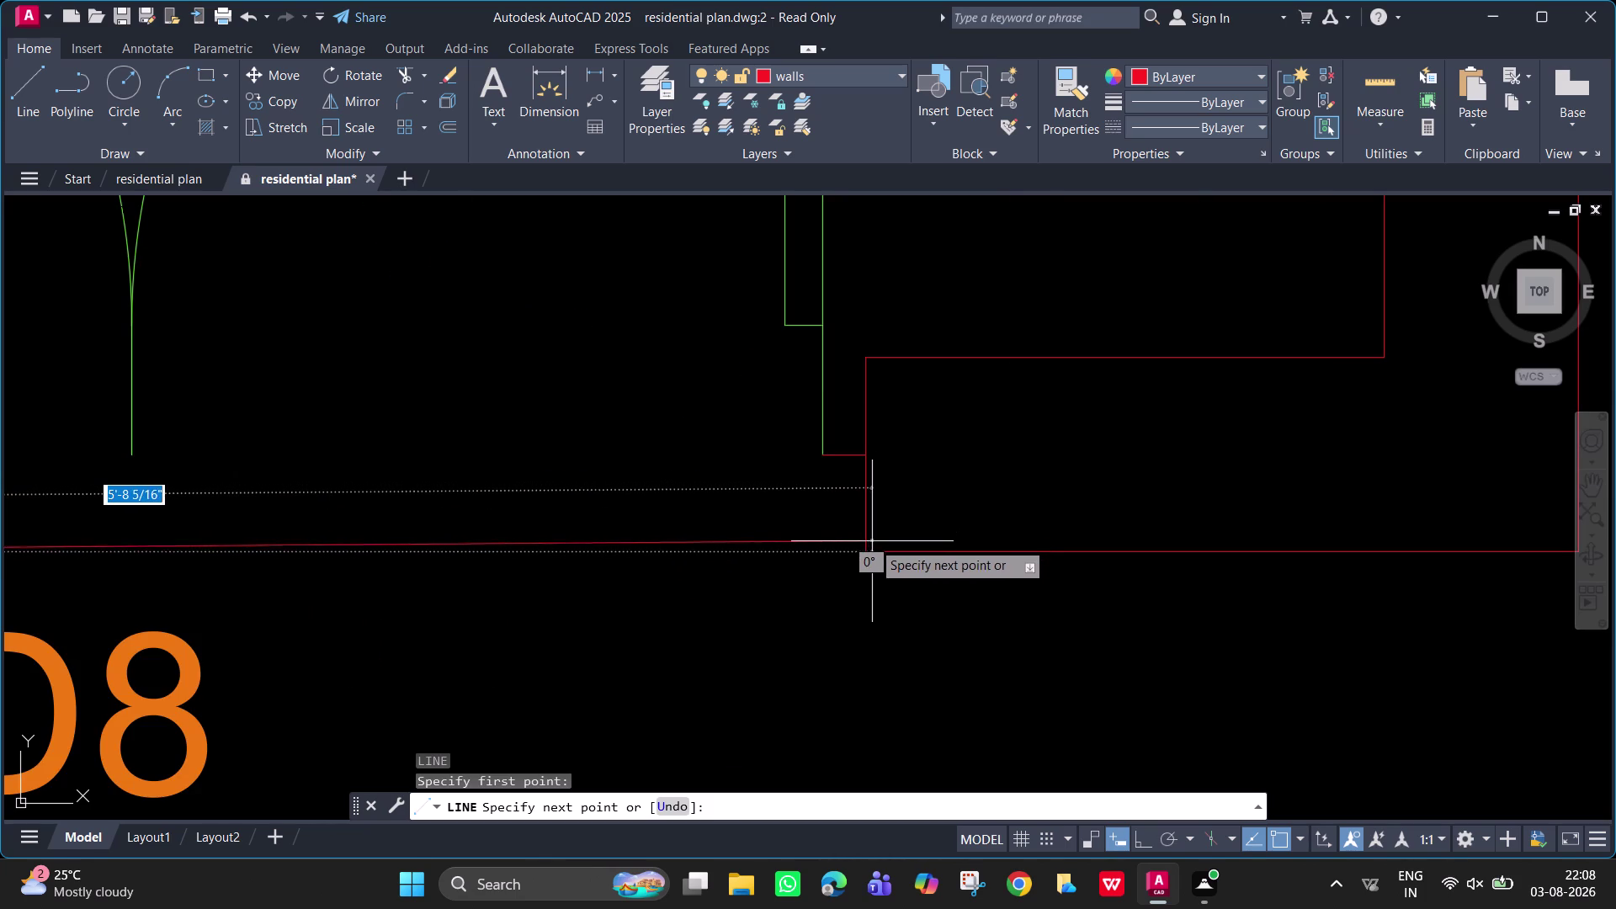
click(870, 552)
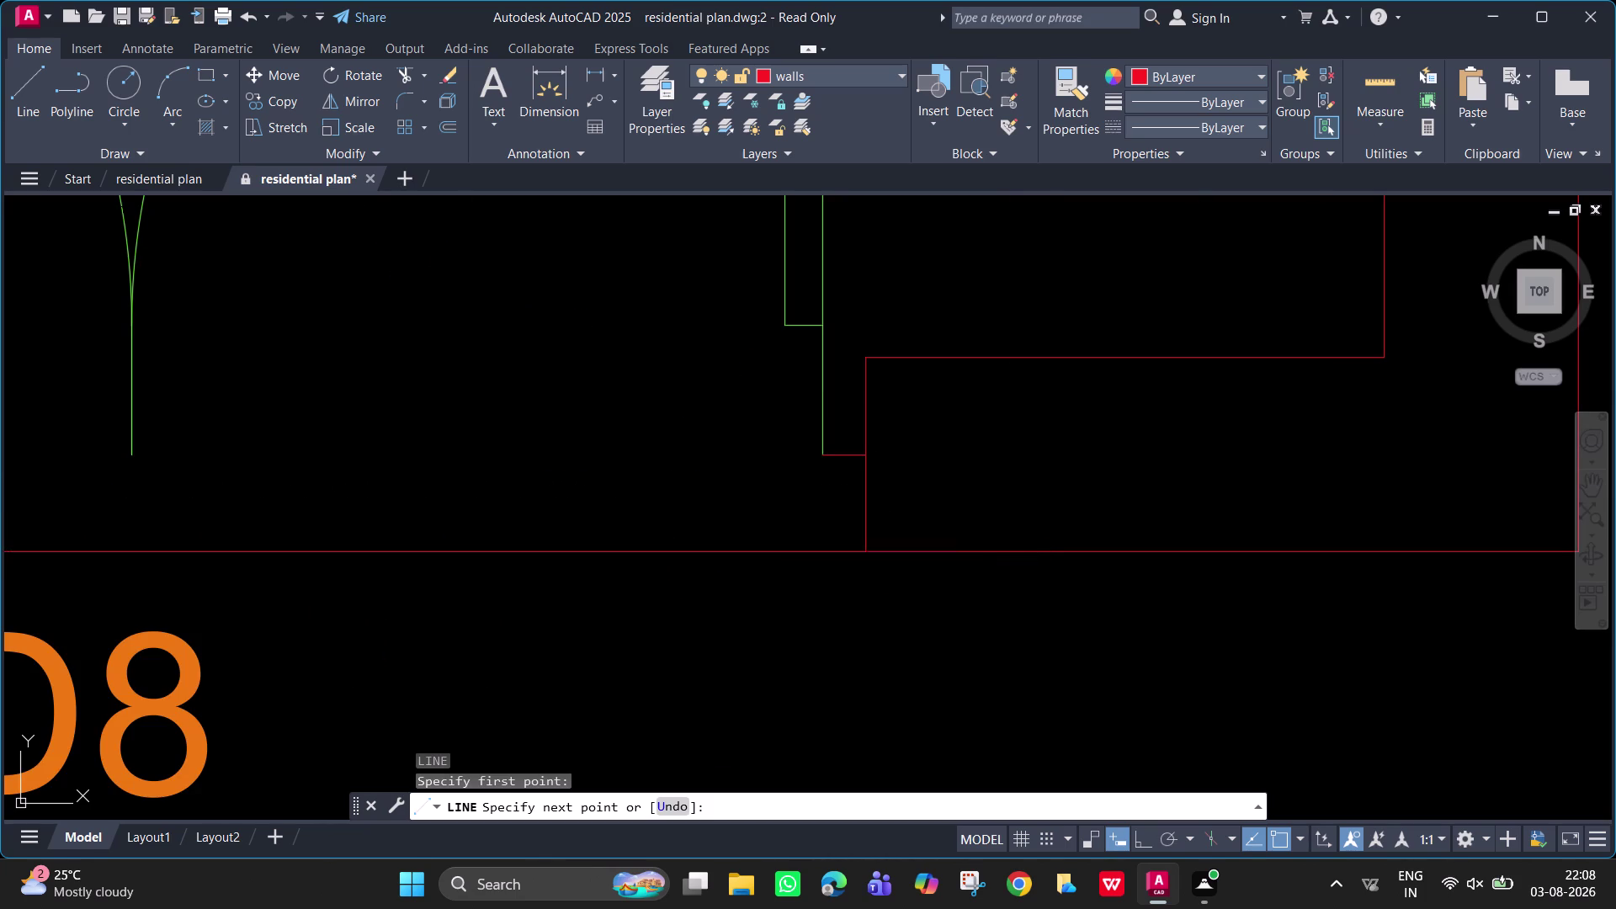
scroll(down, 3)
key(Escape)
Zoom out to show the whole floor plan.
middle_drag(539, 571, 766, 596)
scroll(down, 3)
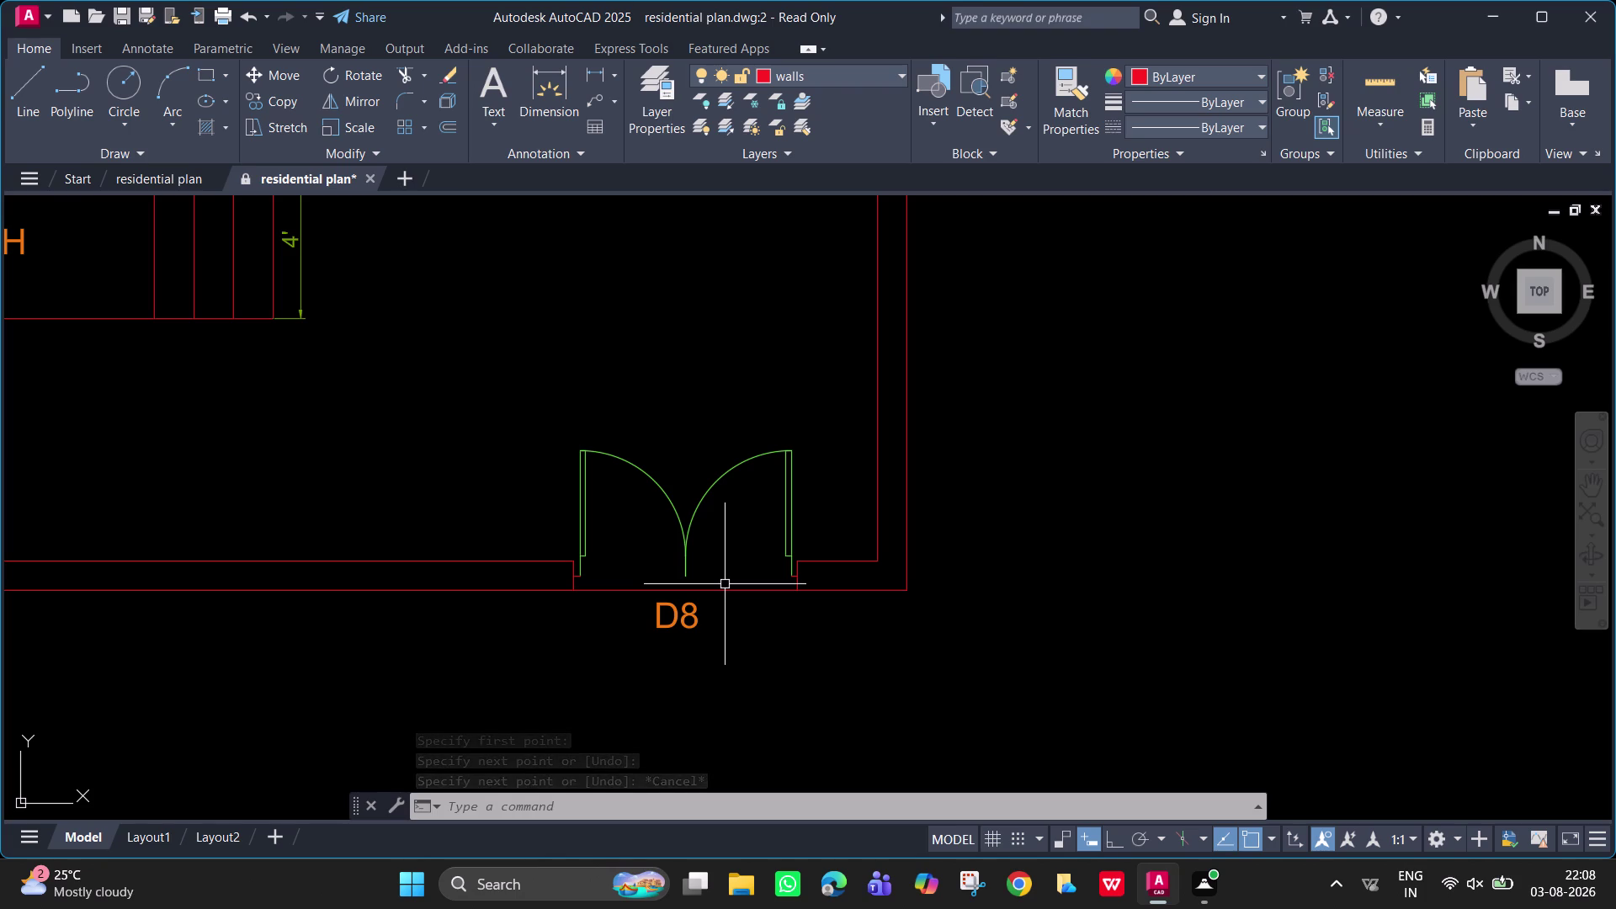
scroll(down, 3)
scroll(down, 3)
Pan up to the bedroom, dining and kitchen row and select its 39' dimension.
middle_drag(717, 492, 1027, 650)
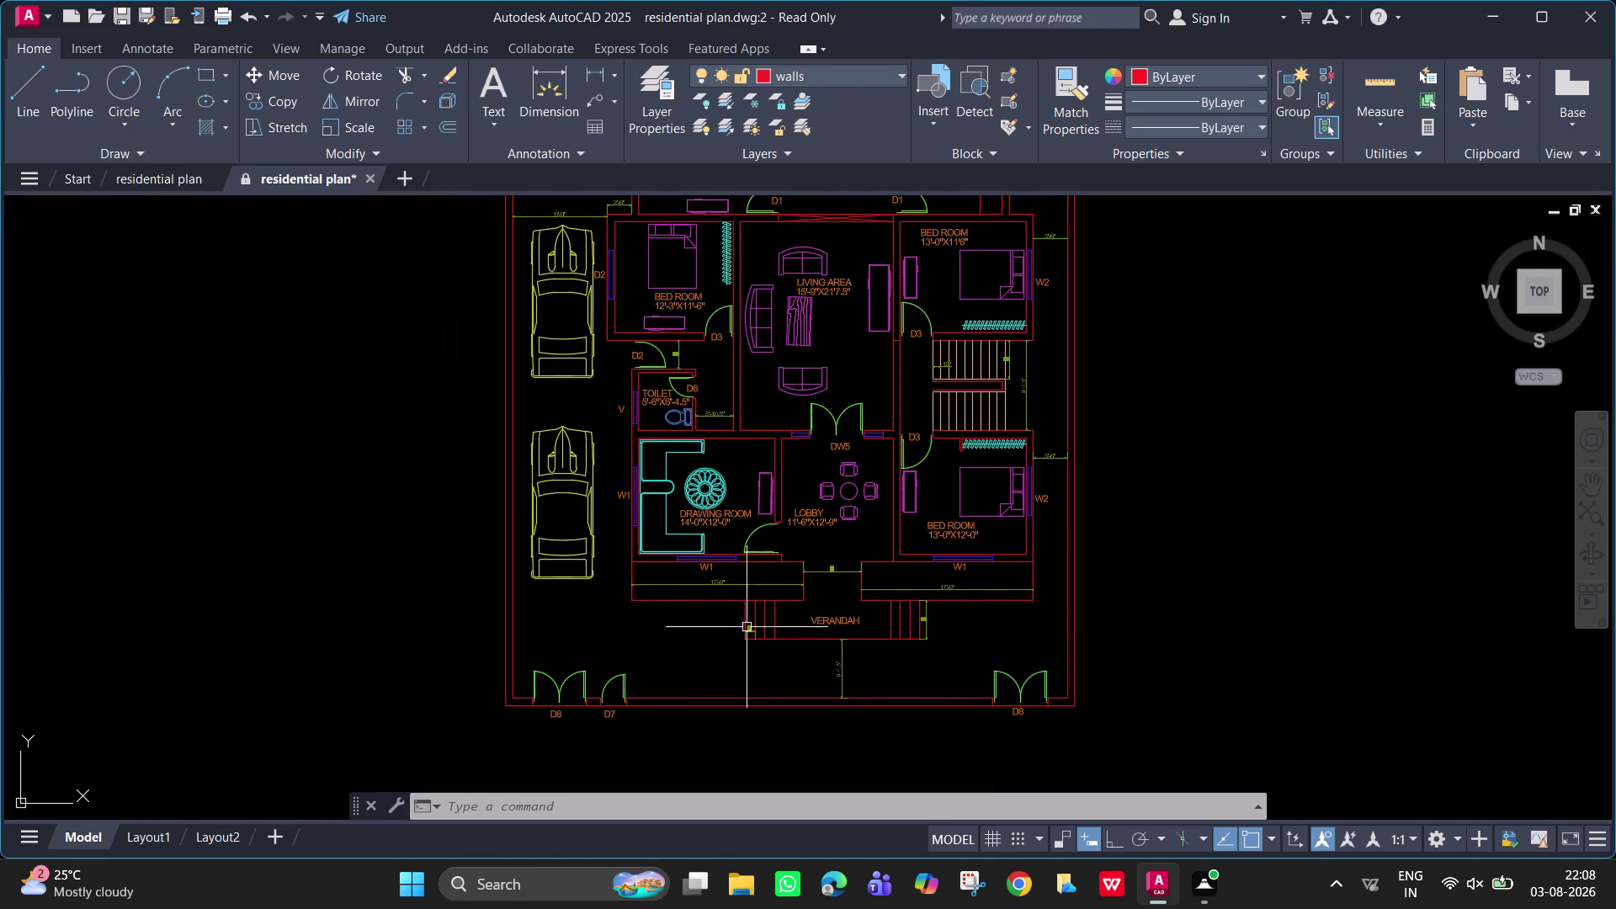
middle_drag(674, 536, 701, 686)
middle_drag(726, 421, 735, 631)
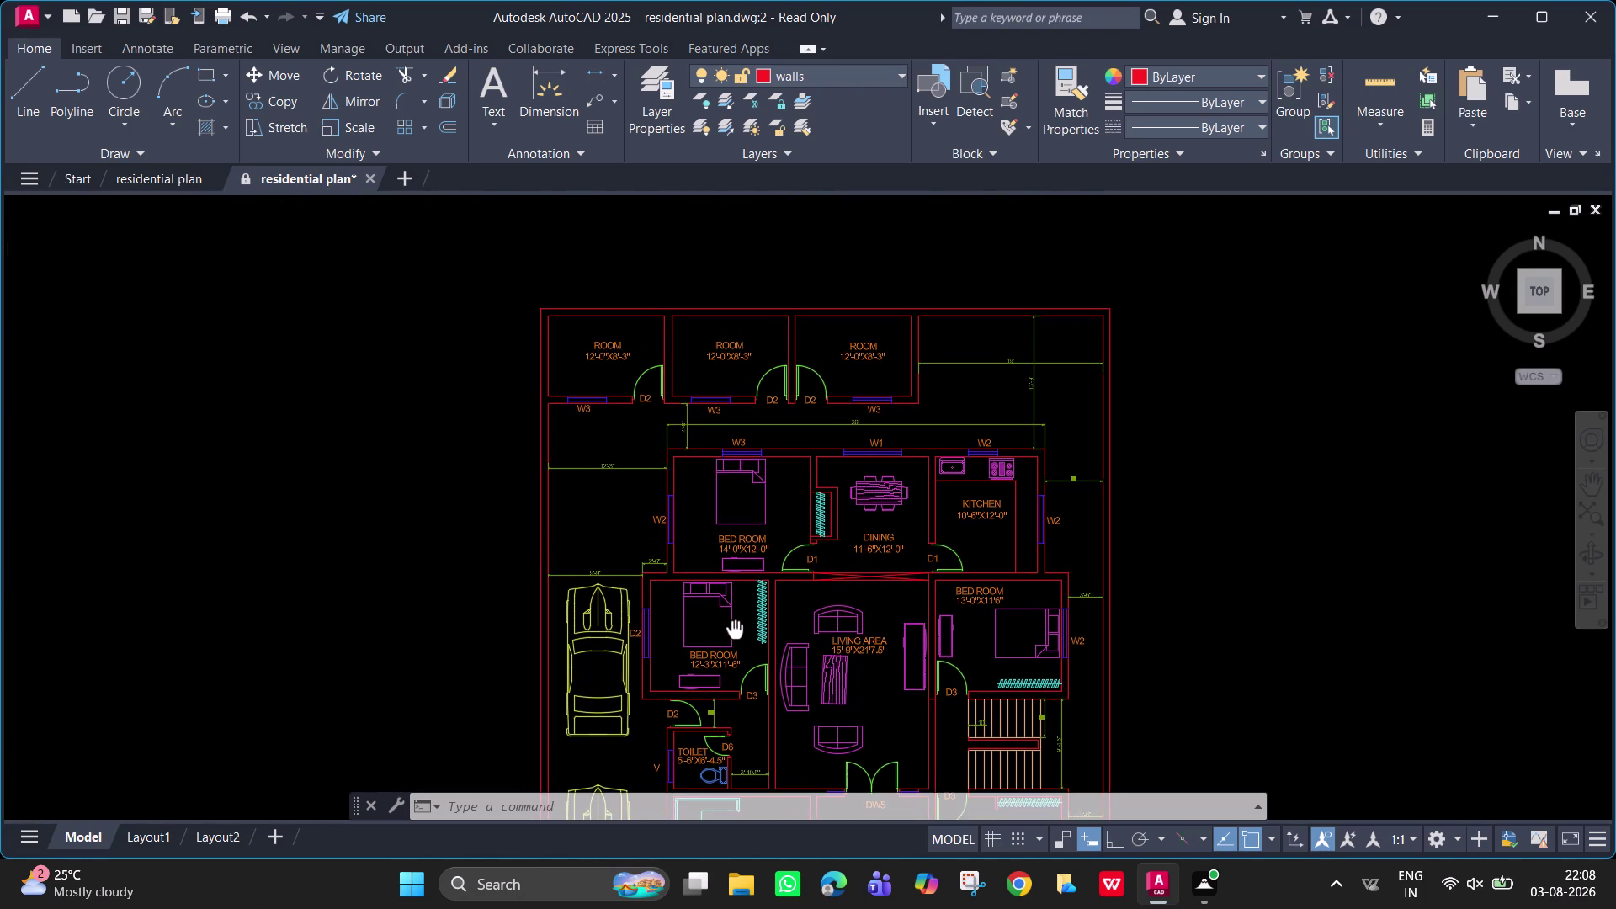
middle_drag(734, 631, 718, 606)
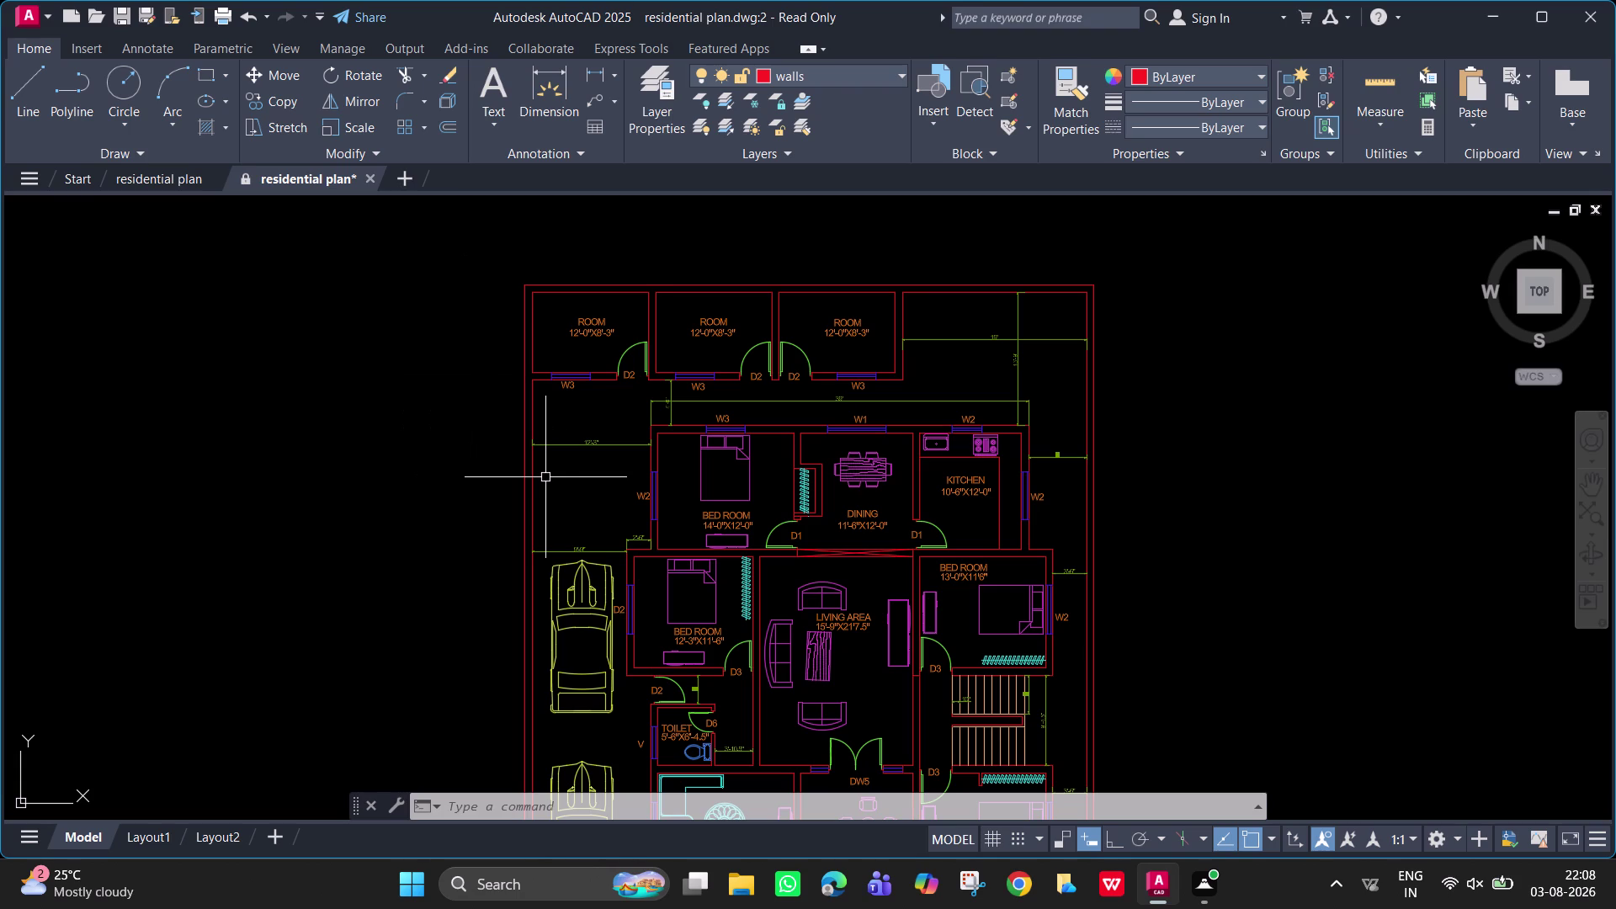
scroll(up, 3)
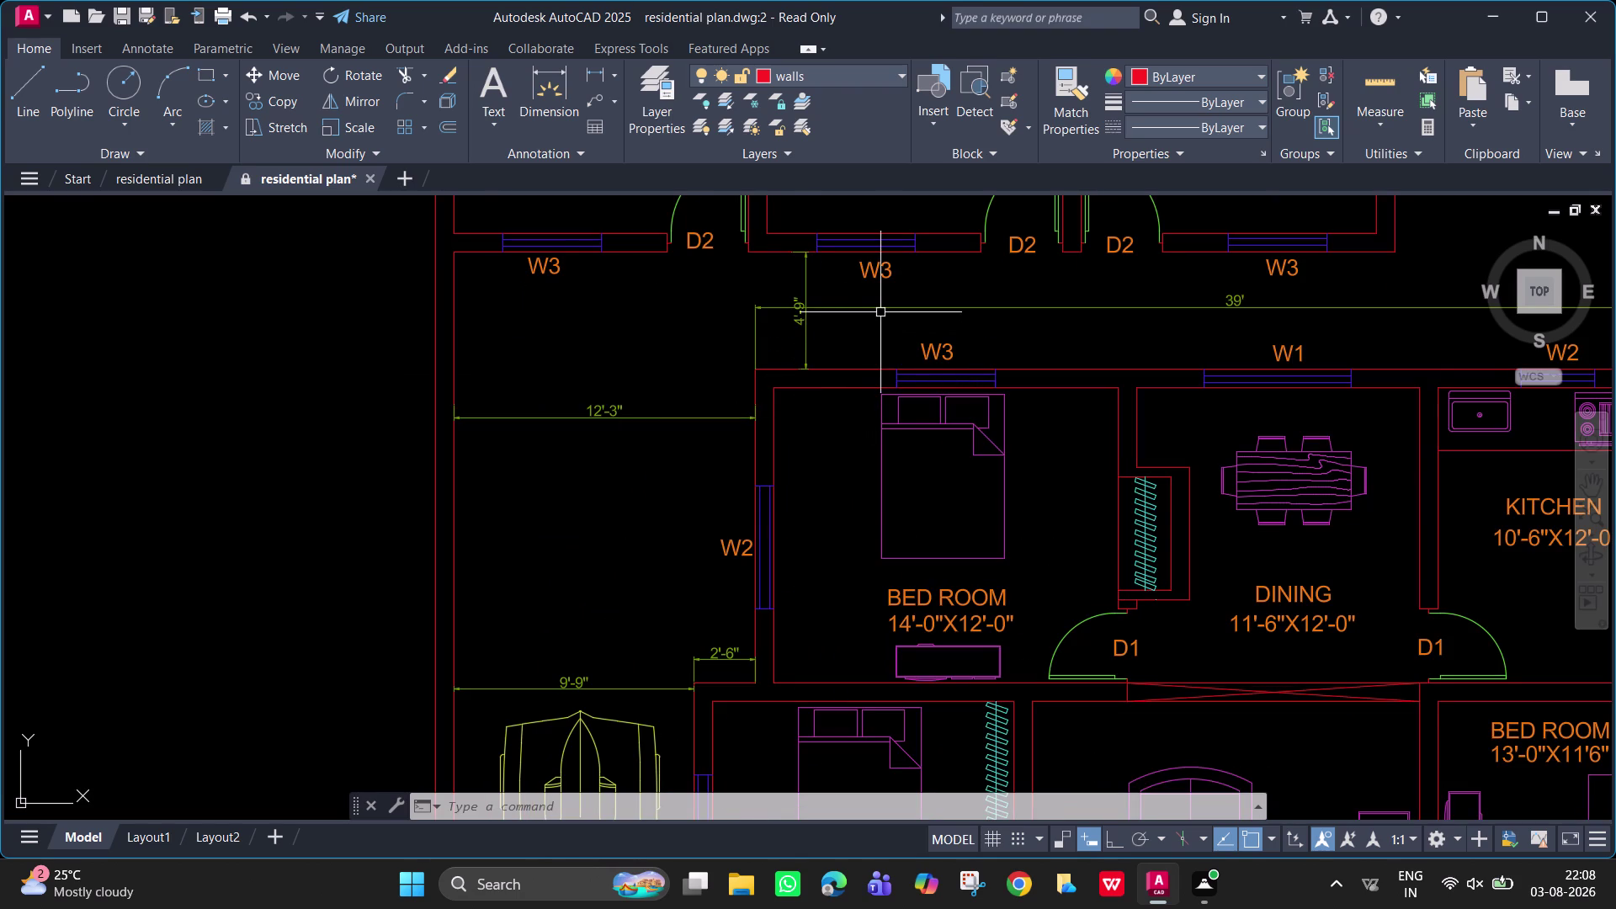
click(881, 308)
Delete the old 39' dimension and redraw it between the row's outer wall corners.
key(Delete)
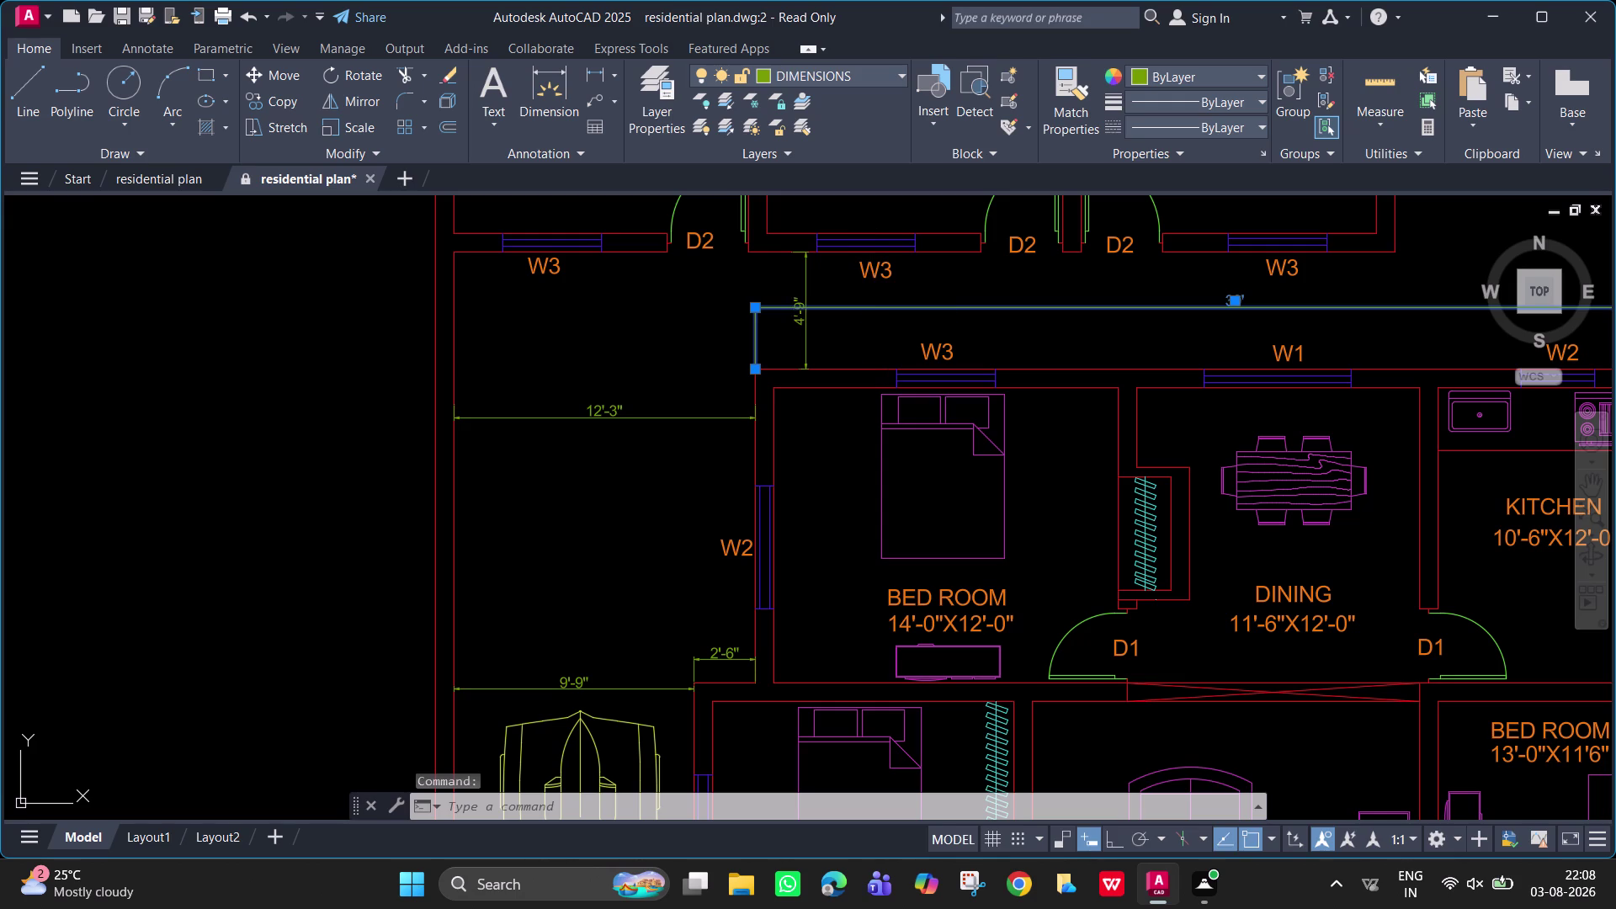
click(597, 73)
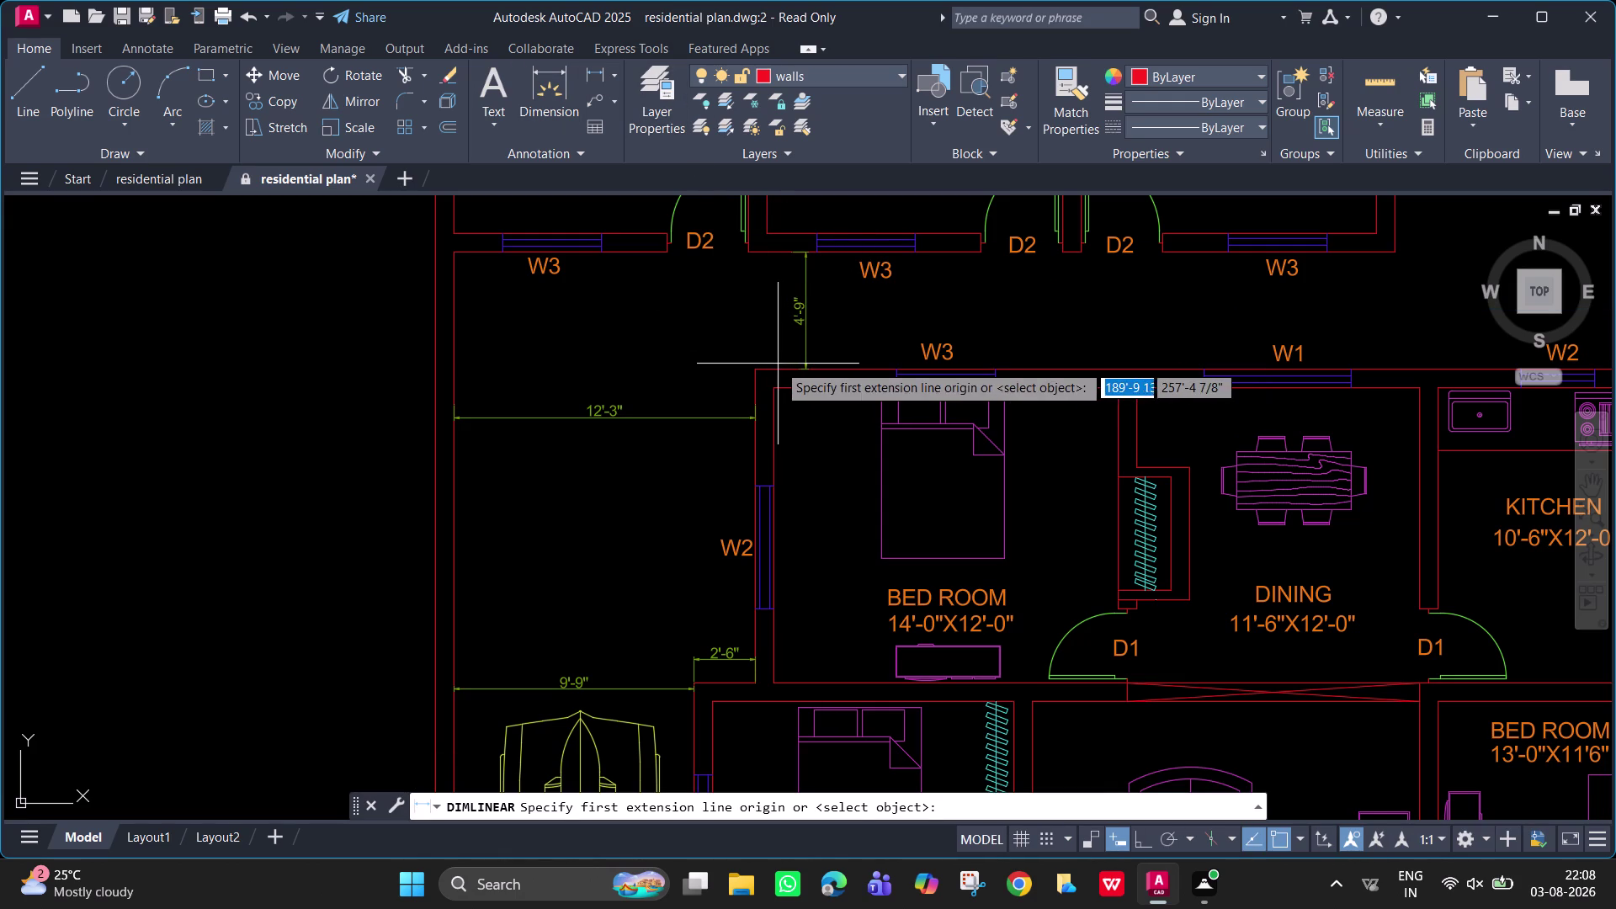
click(757, 367)
middle_drag(1615, 320, 294, 425)
scroll(down, 3)
middle_drag(1166, 370, 546, 386)
scroll(up, 3)
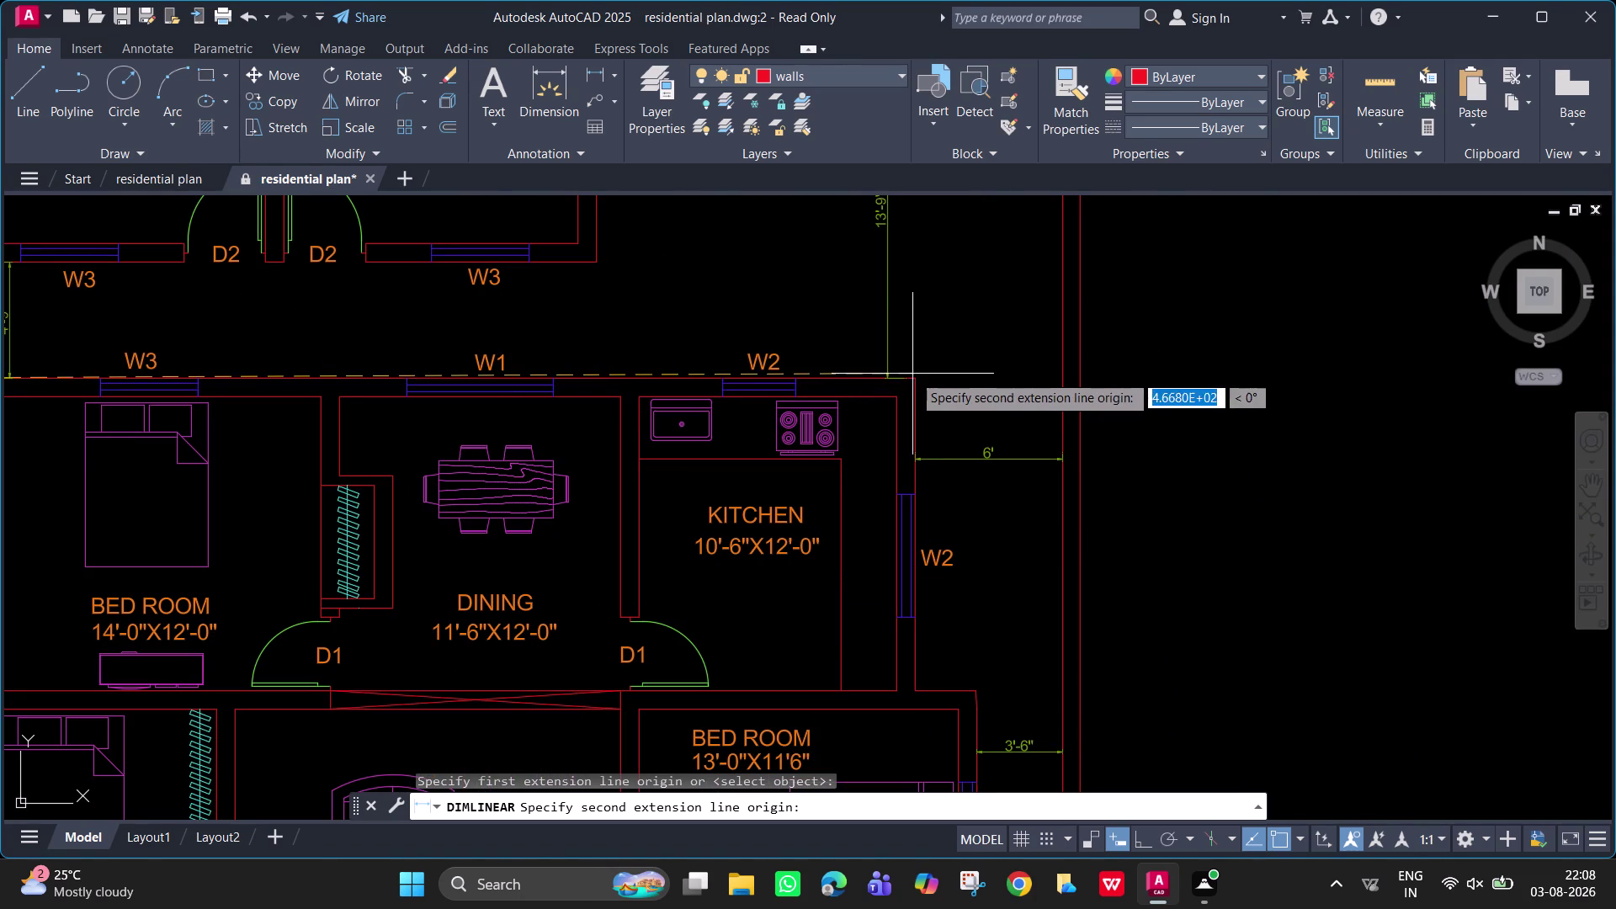
click(917, 381)
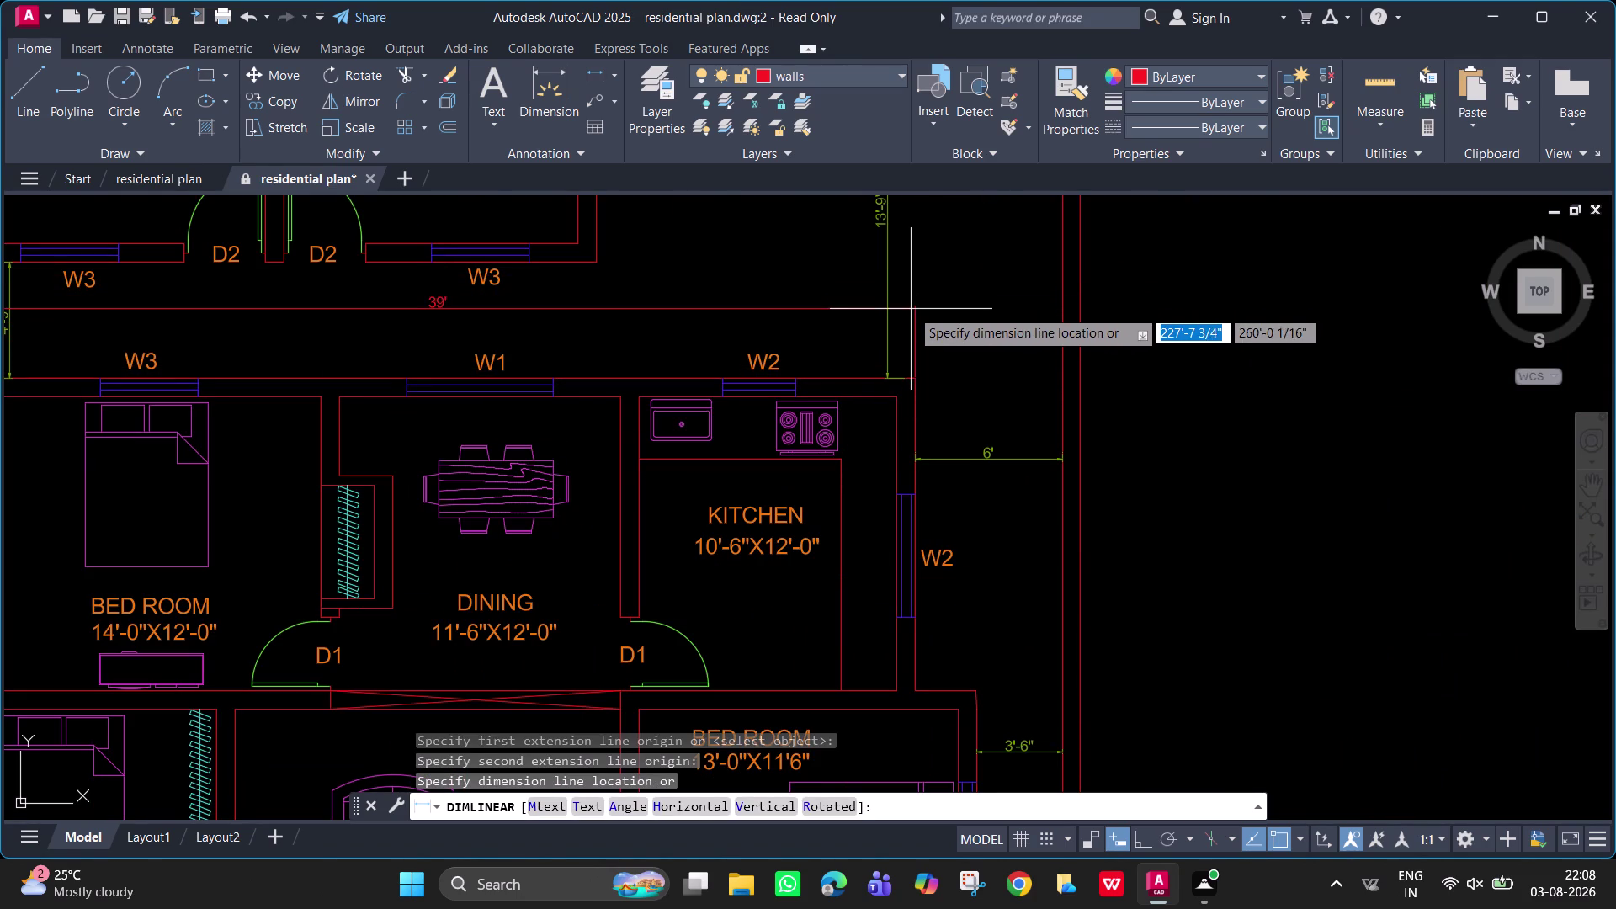
click(910, 307)
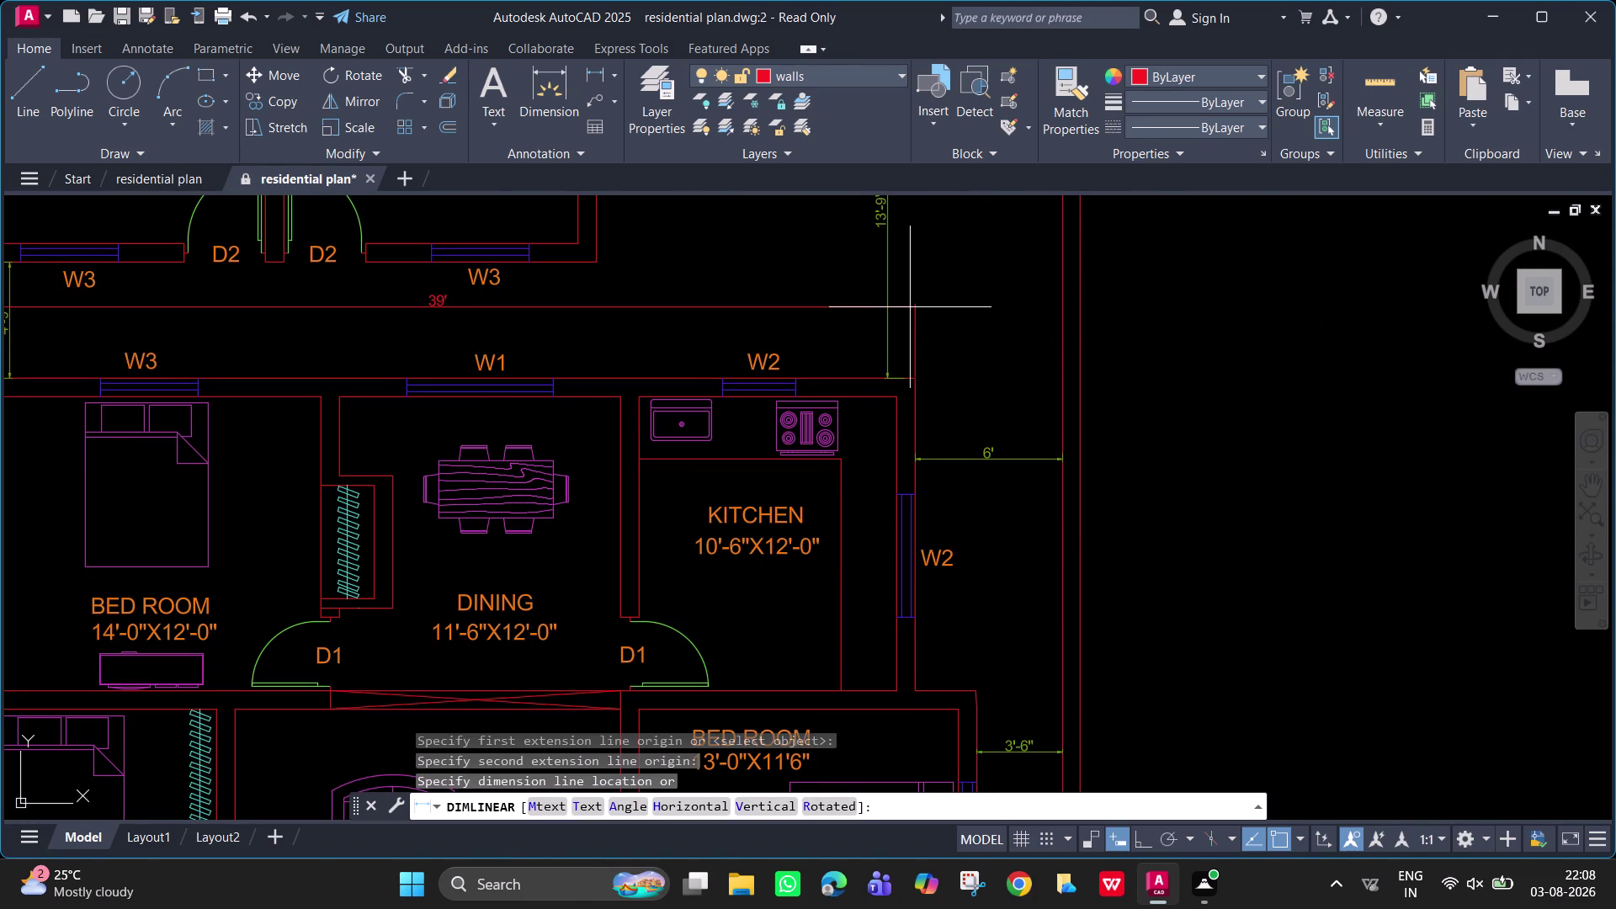
Assign the new 39' dimension to the DIMENSIONS layer.
click(713, 306)
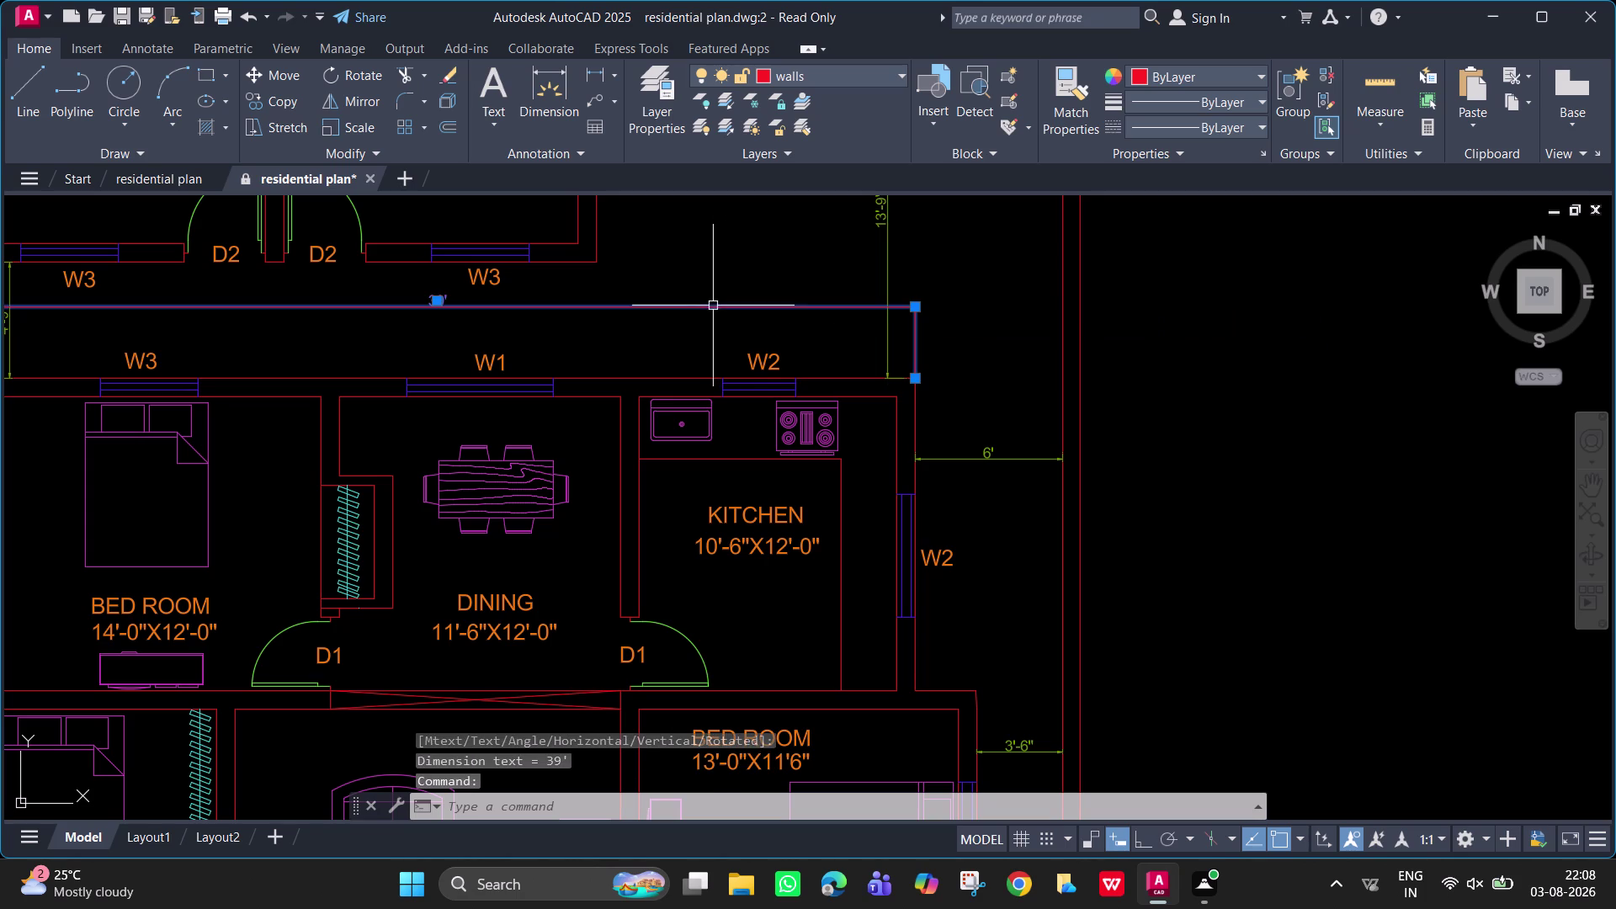
click(837, 77)
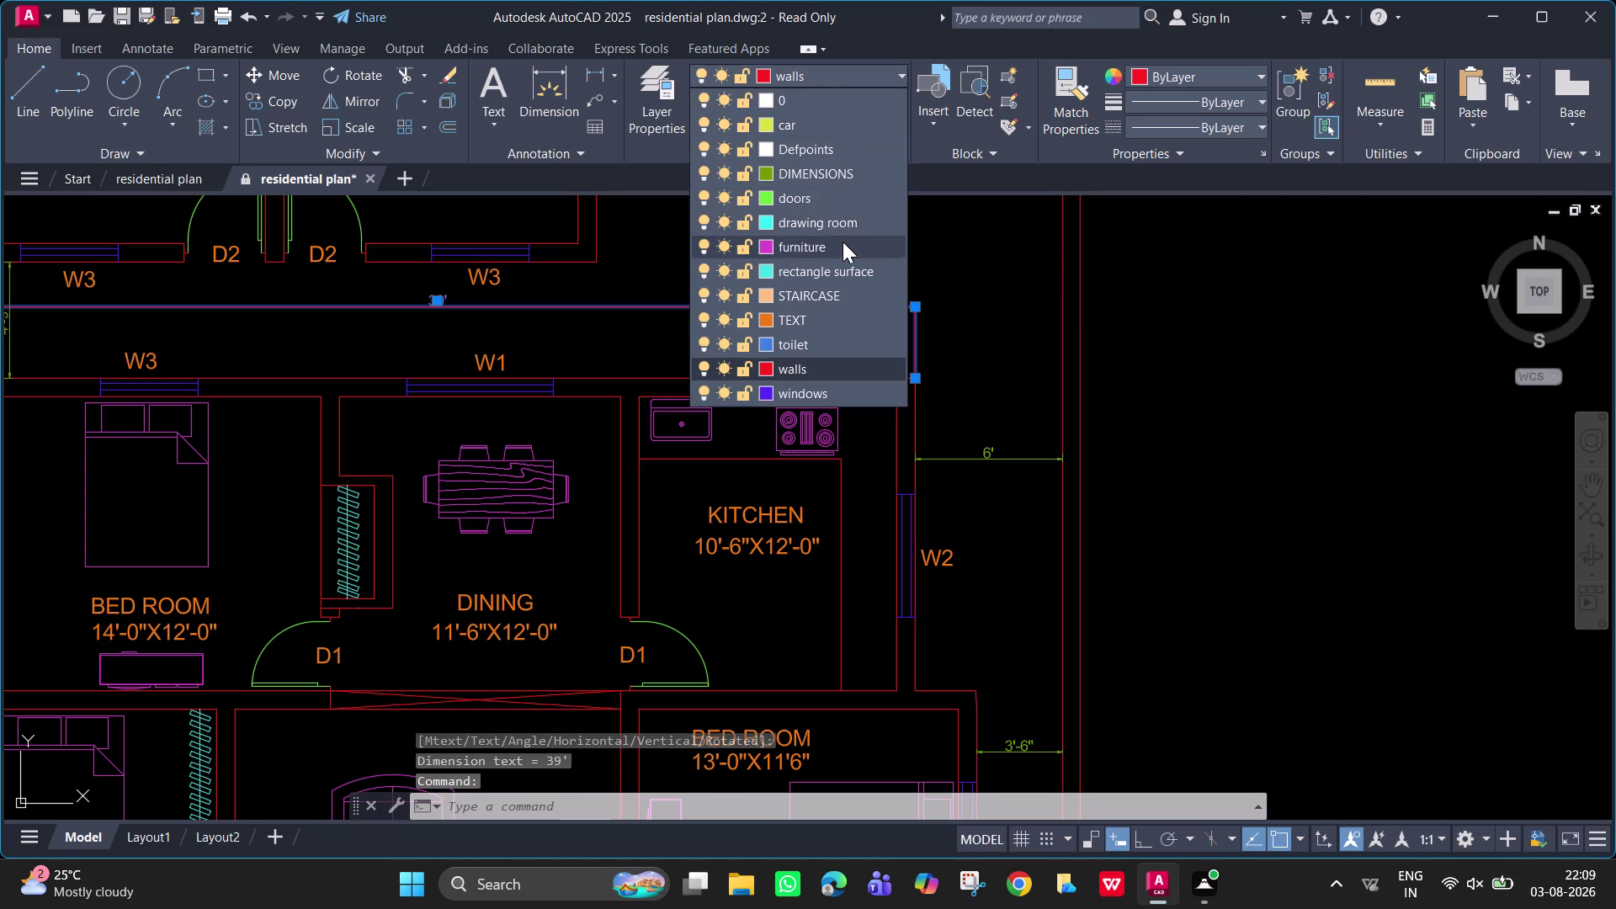
click(839, 166)
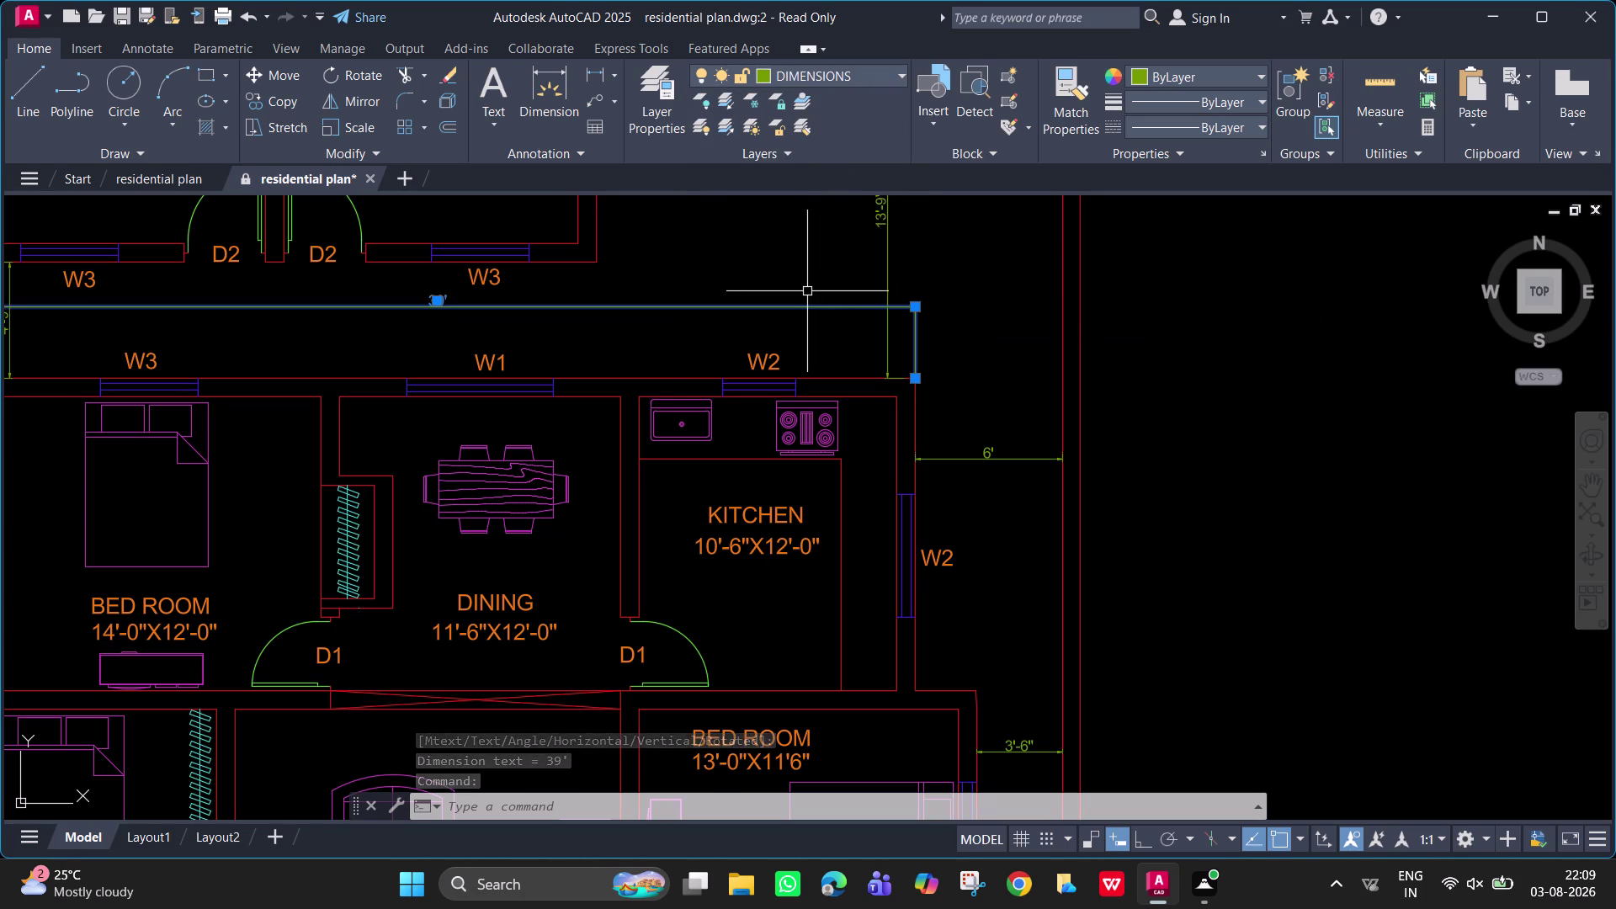
Pan and zoom across the plan to check the dimensioned room row and its upper and lower halves.
key(Escape)
scroll(down, 3)
middle_drag(775, 364, 922, 407)
scroll(up, 3)
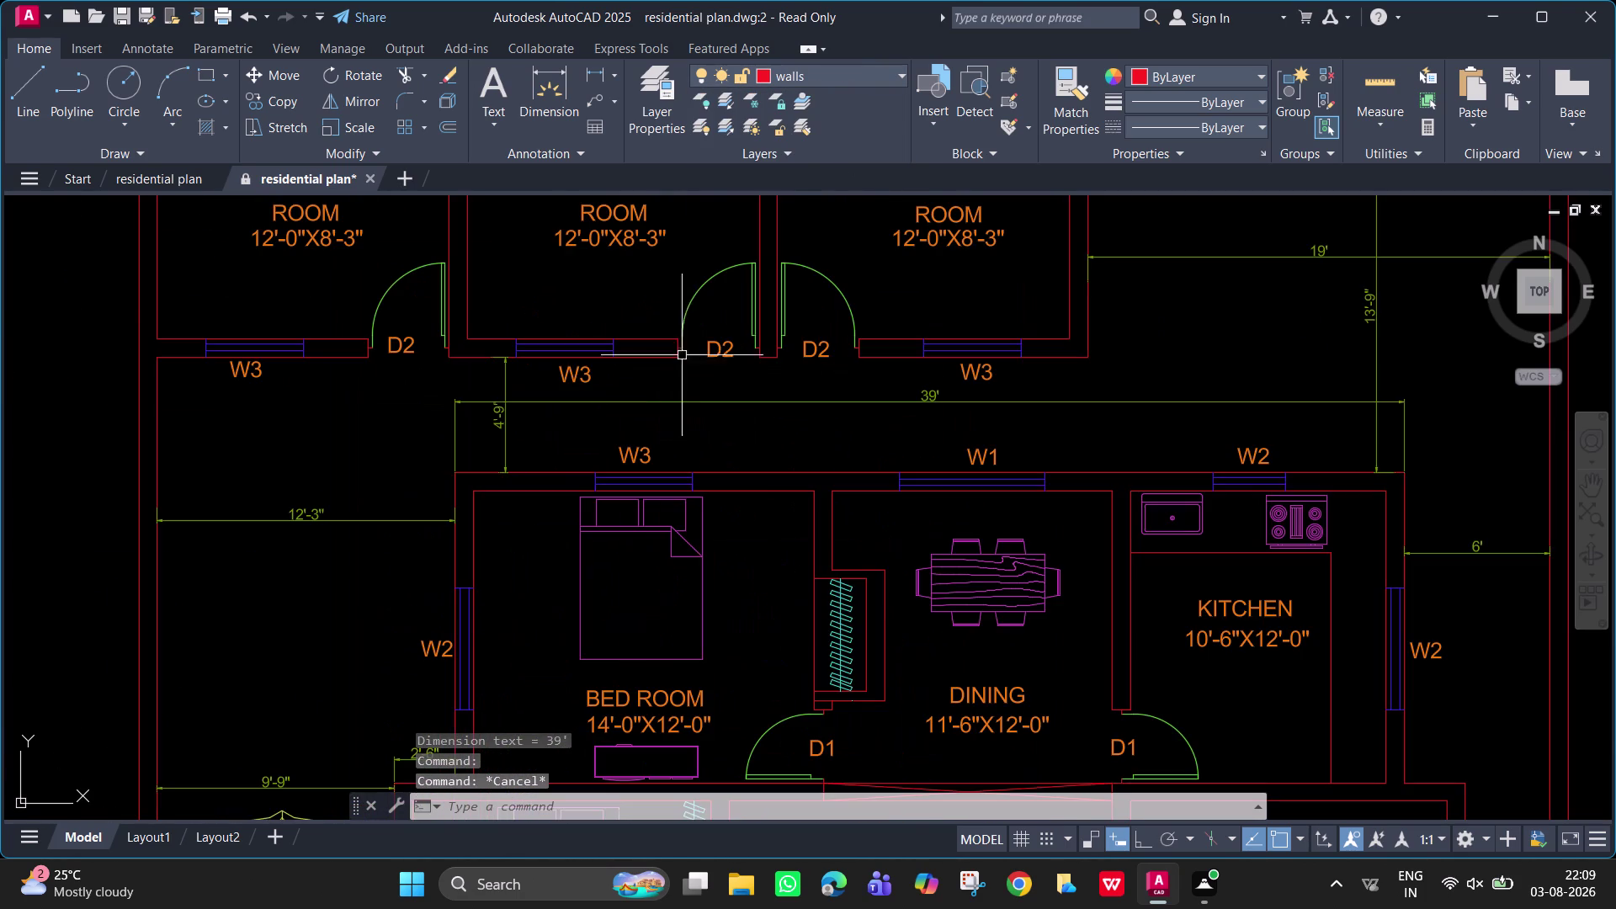
scroll(up, 3)
scroll(down, 3)
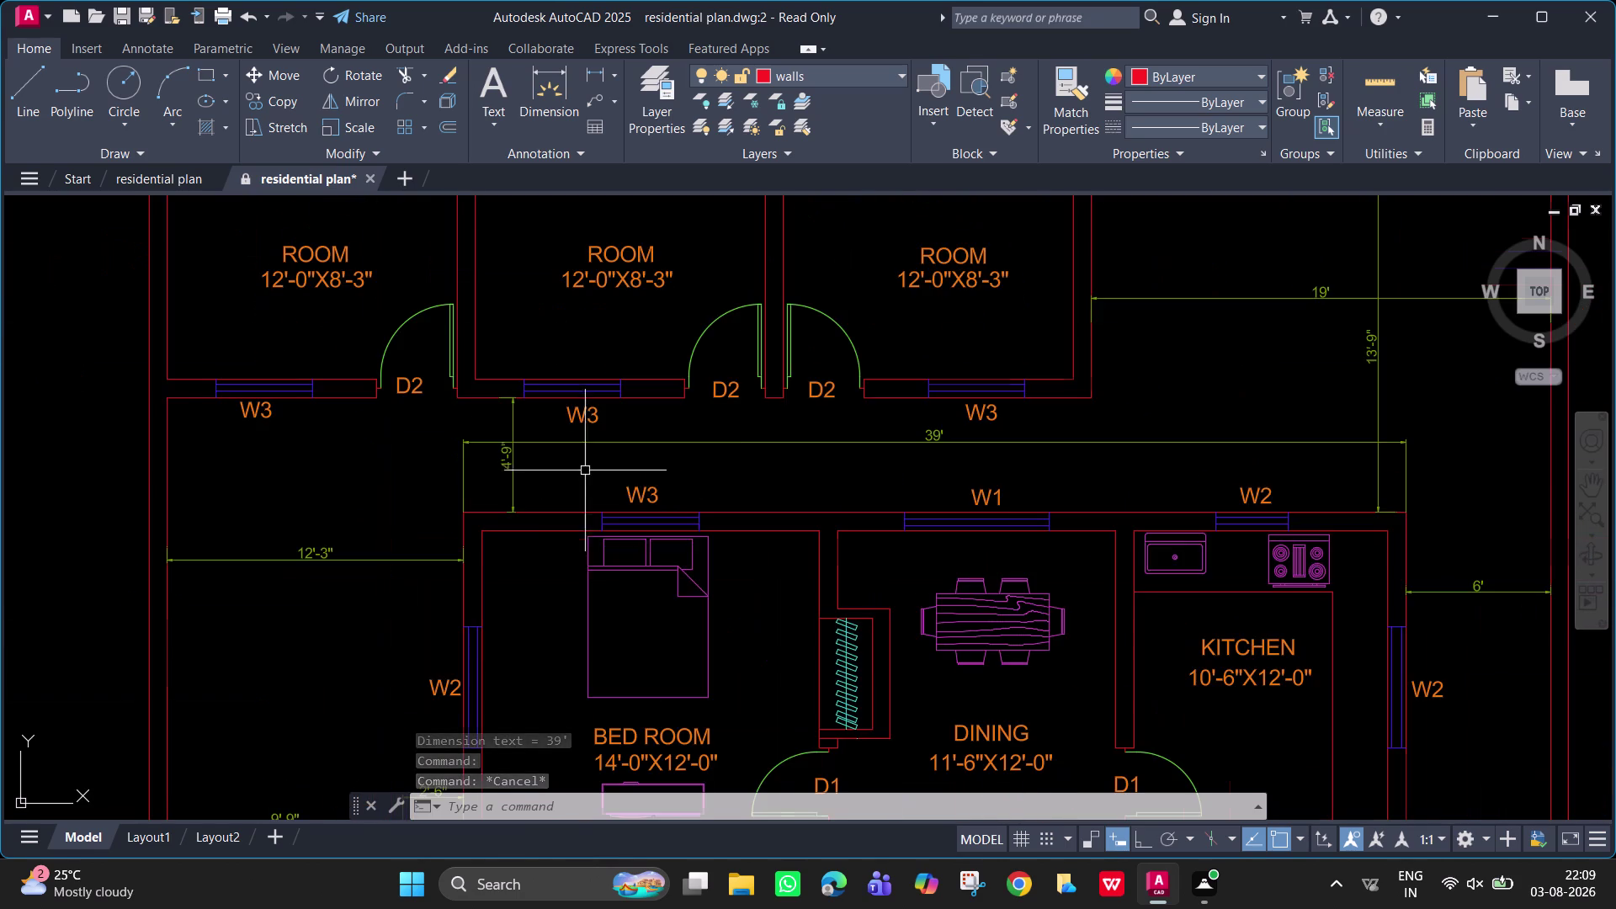
middle_drag(638, 607, 632, 525)
scroll(down, 3)
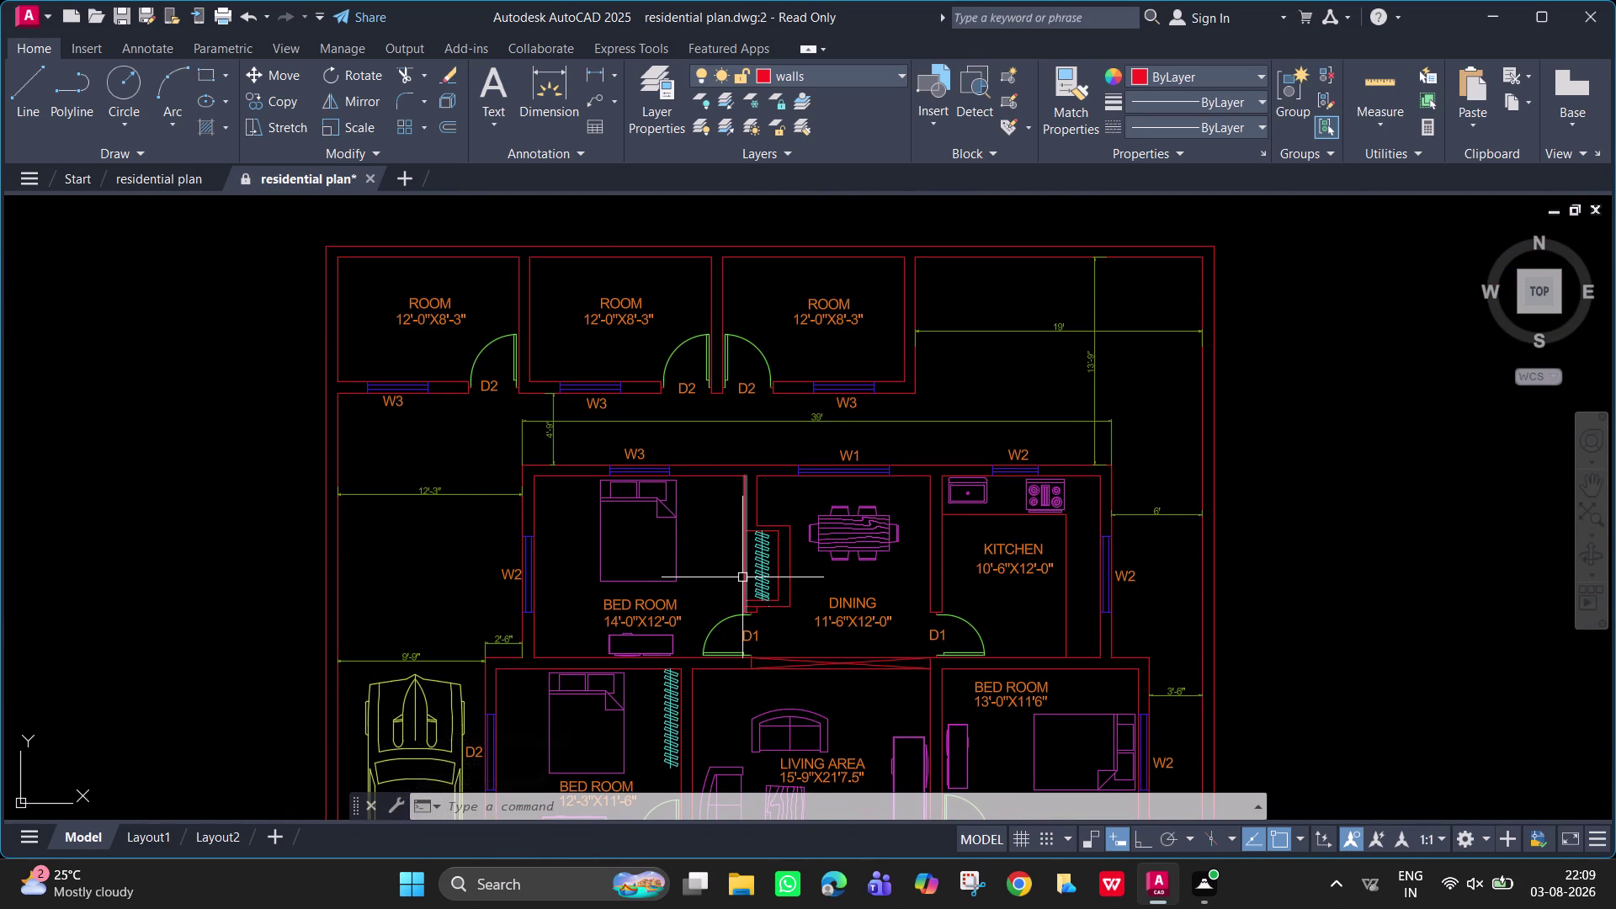
middle_drag(868, 588, 830, 373)
scroll(down, 3)
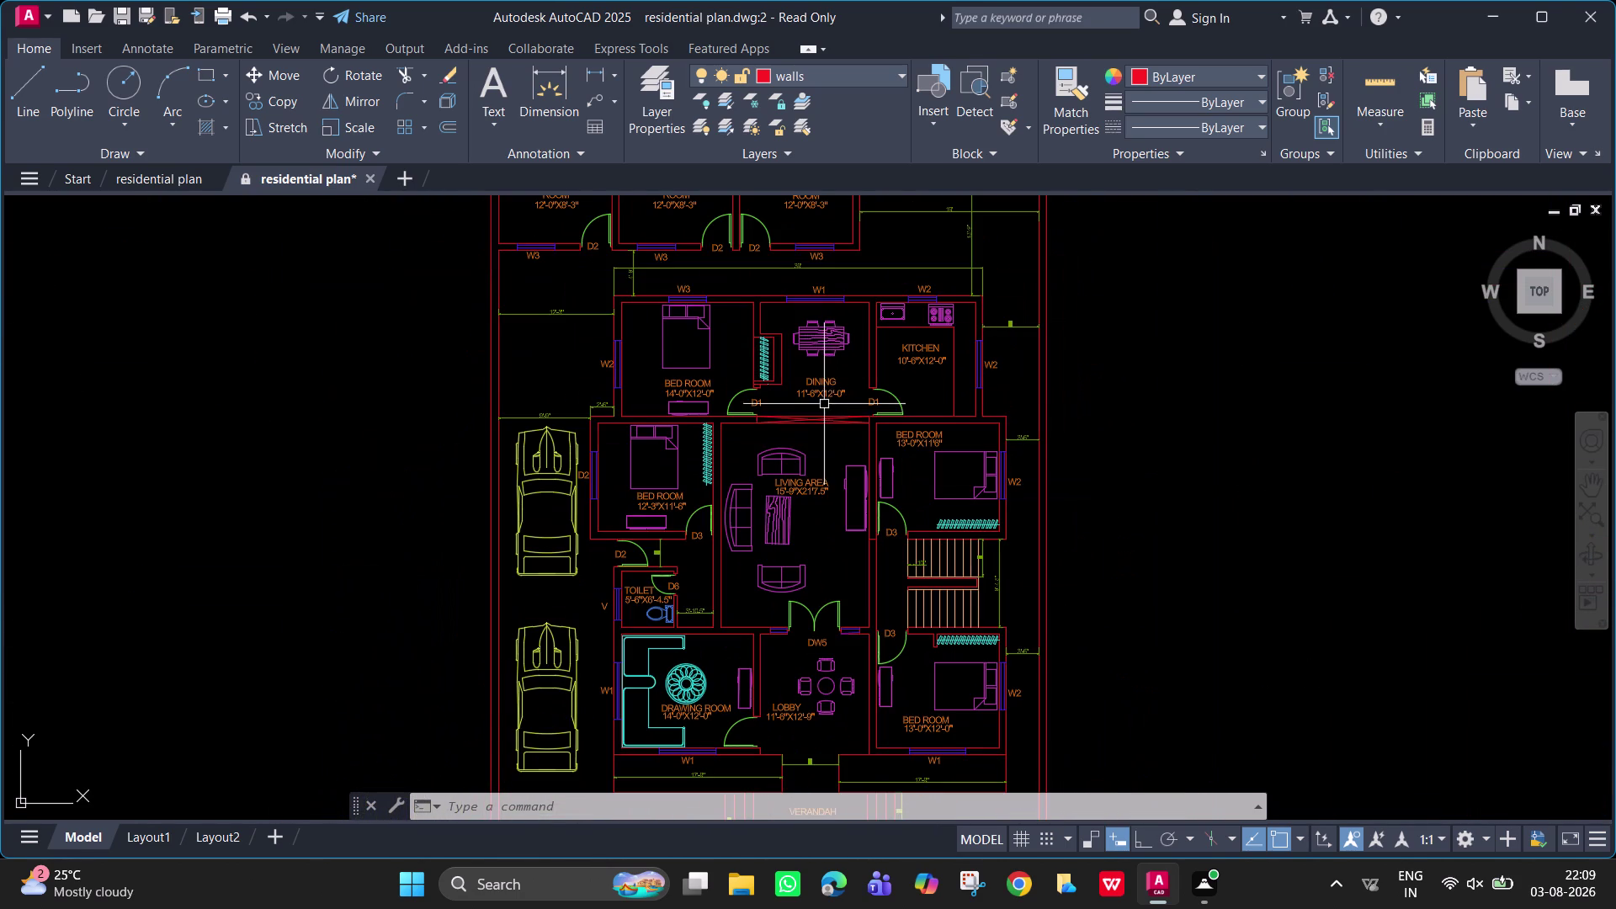
middle_drag(830, 541, 818, 383)
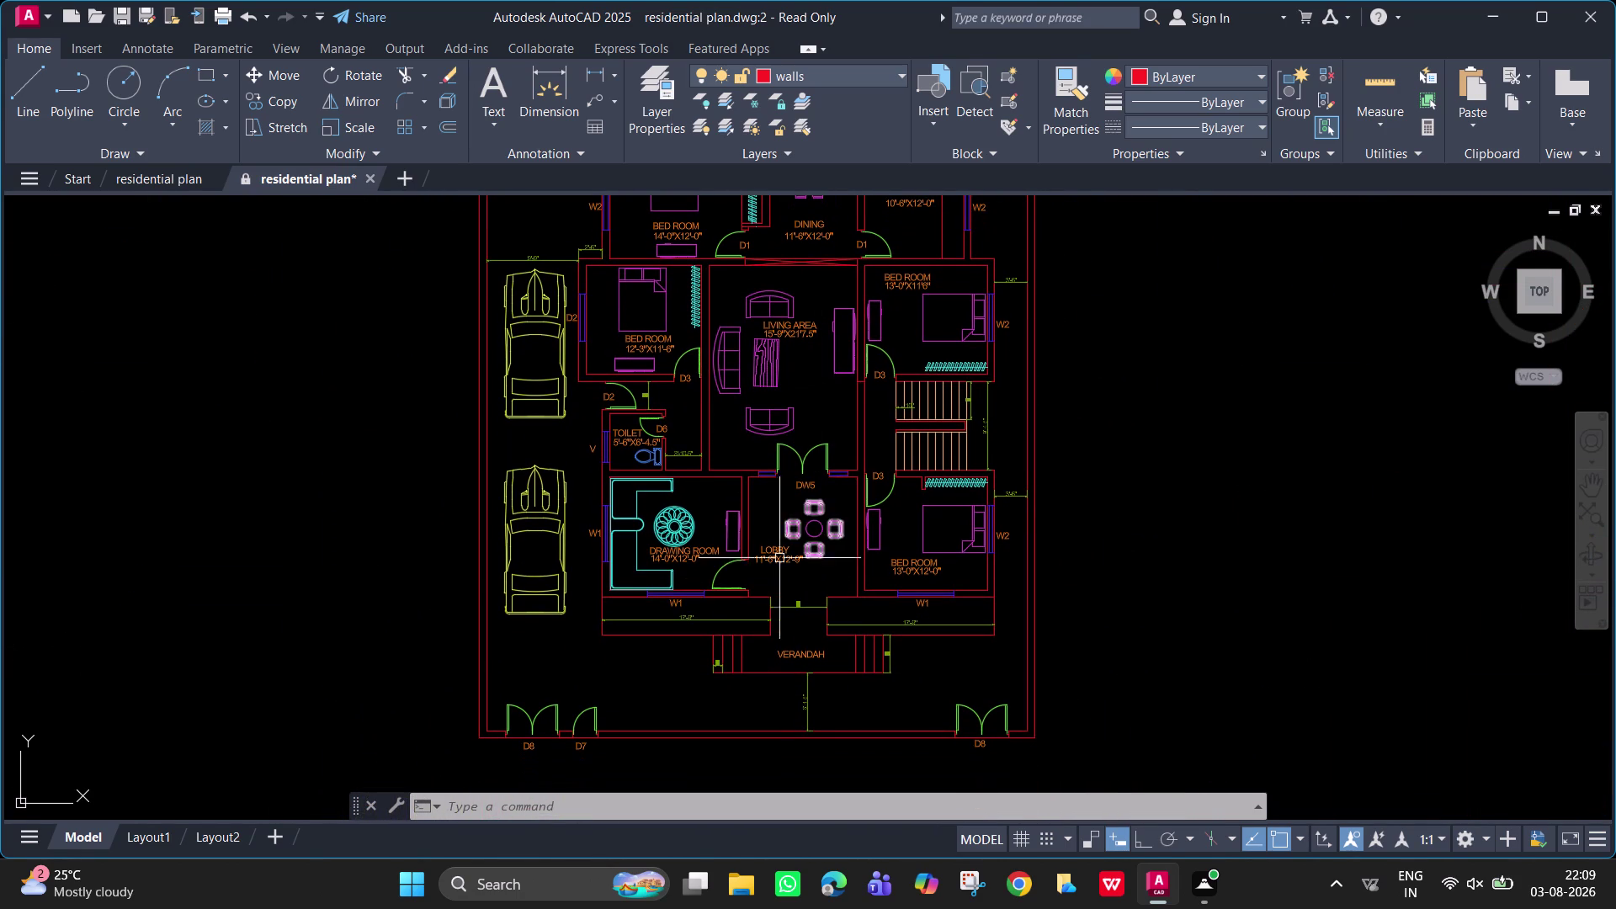
scroll(up, 3)
scroll(down, 3)
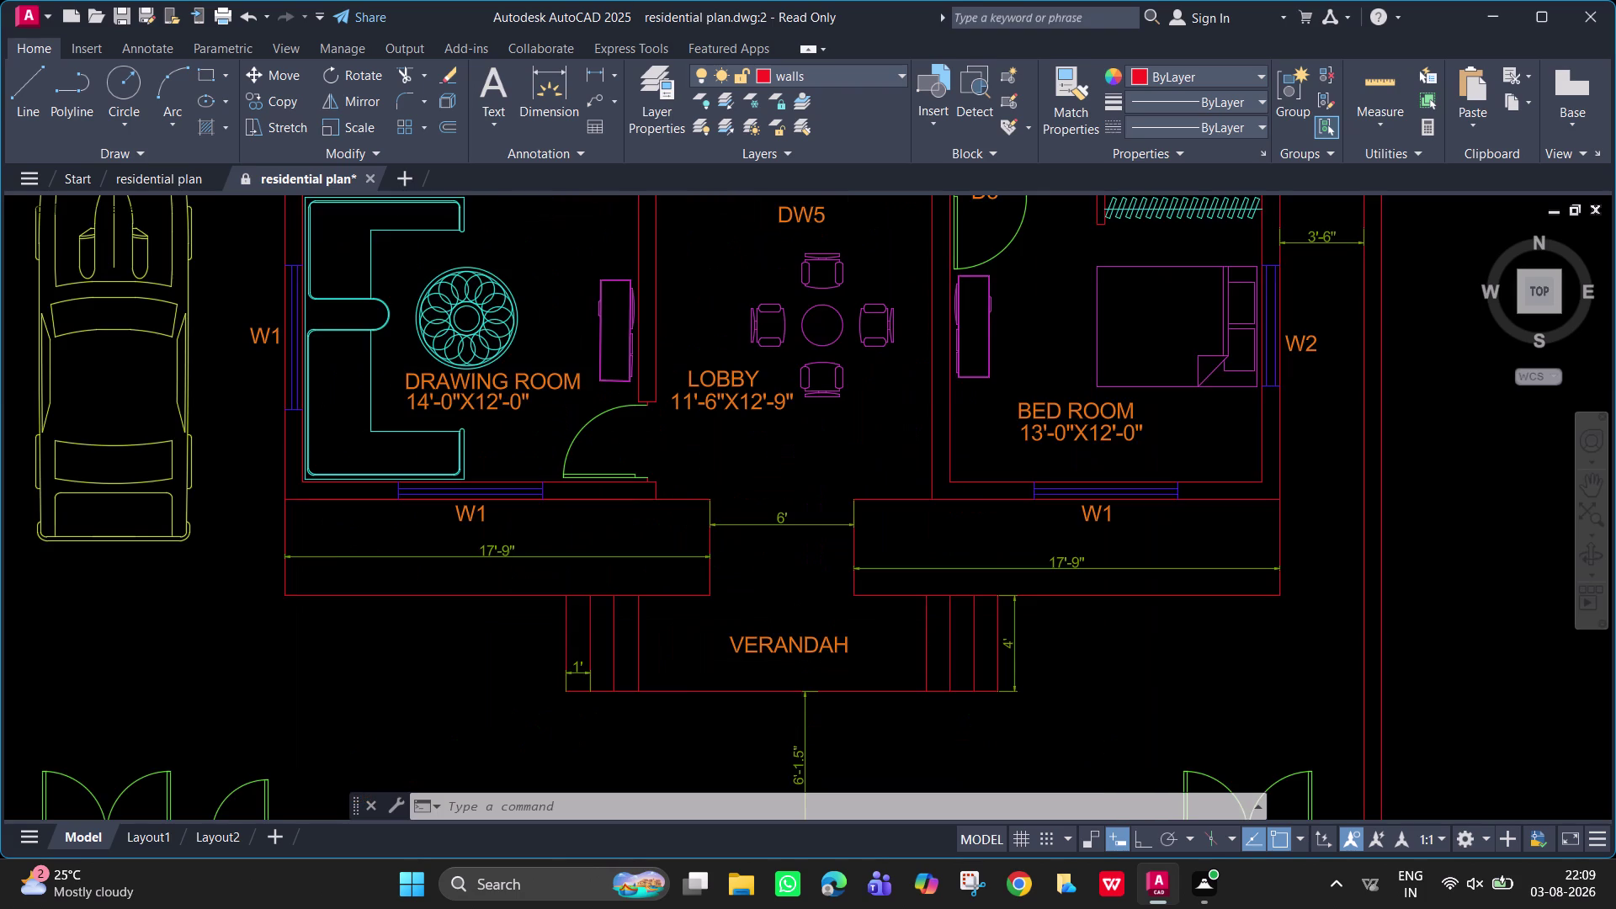
scroll(down, 3)
scroll(up, 3)
scroll(up, 3)
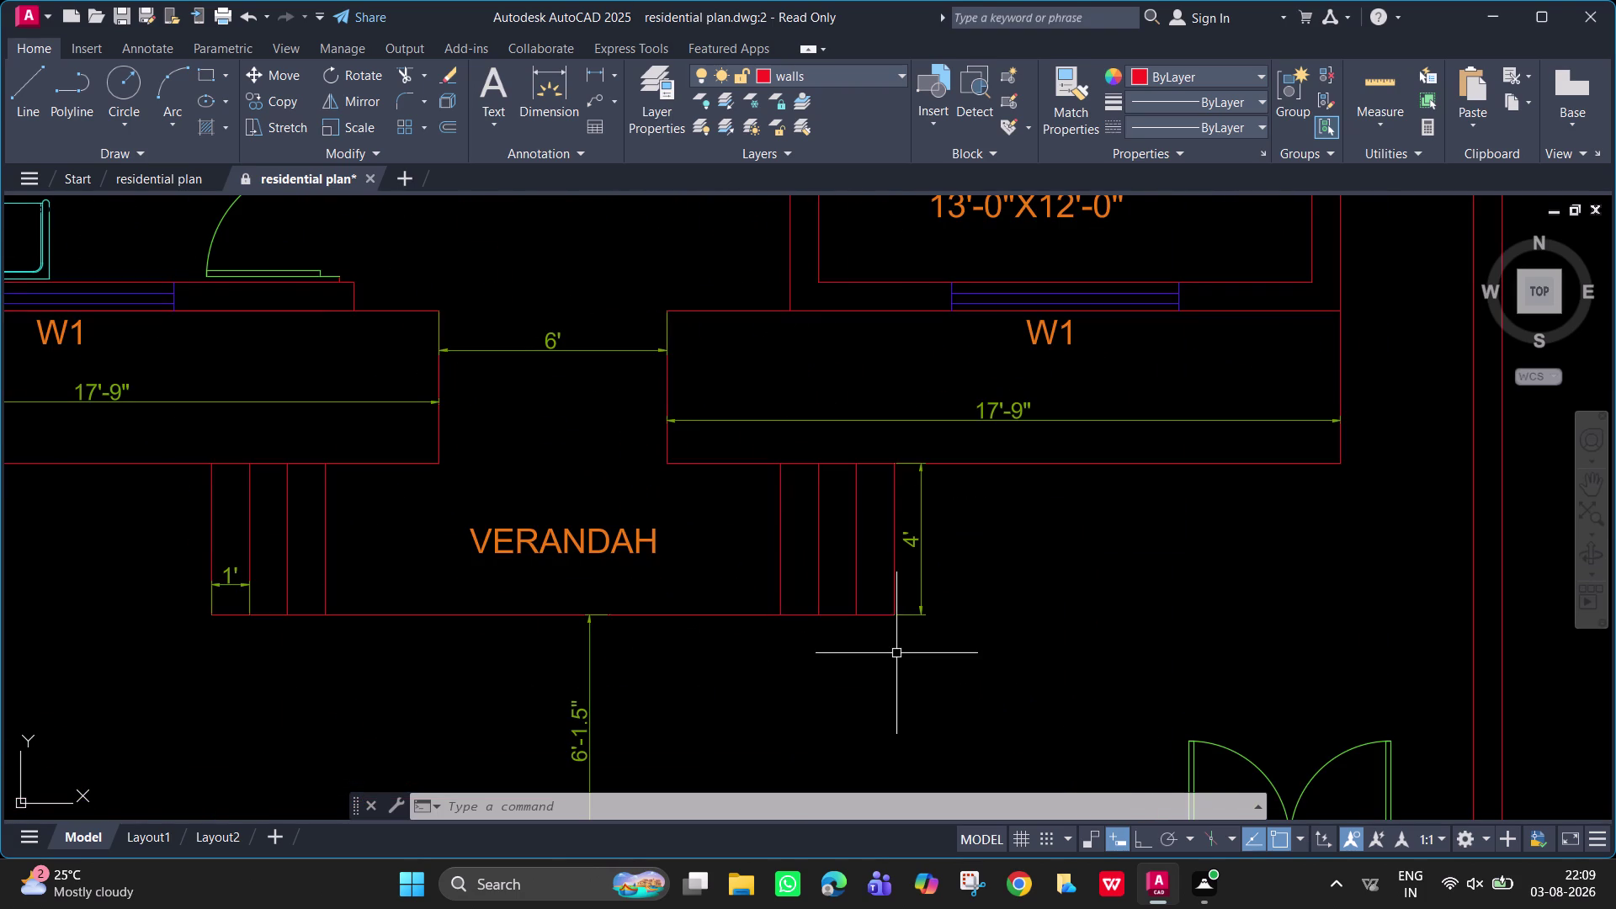
scroll(down, 3)
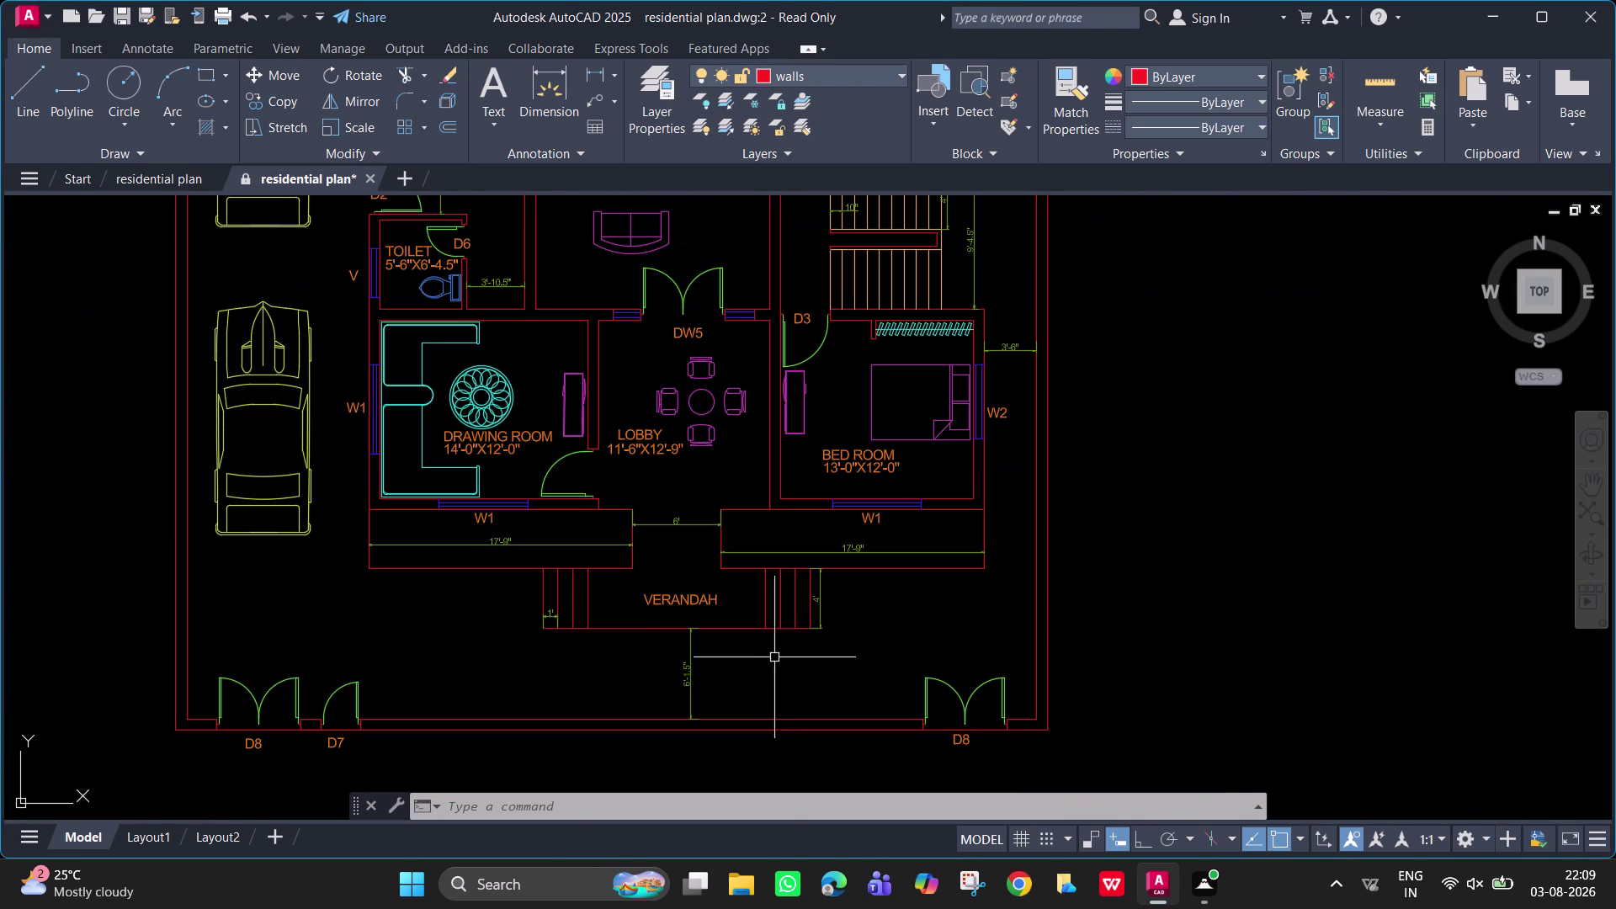
Check the lobby, verandah, bedroom/dining row and 39' dimension, then quick-save, getting the write-protected warning.
middle_drag(800, 667, 899, 670)
scroll(down, 3)
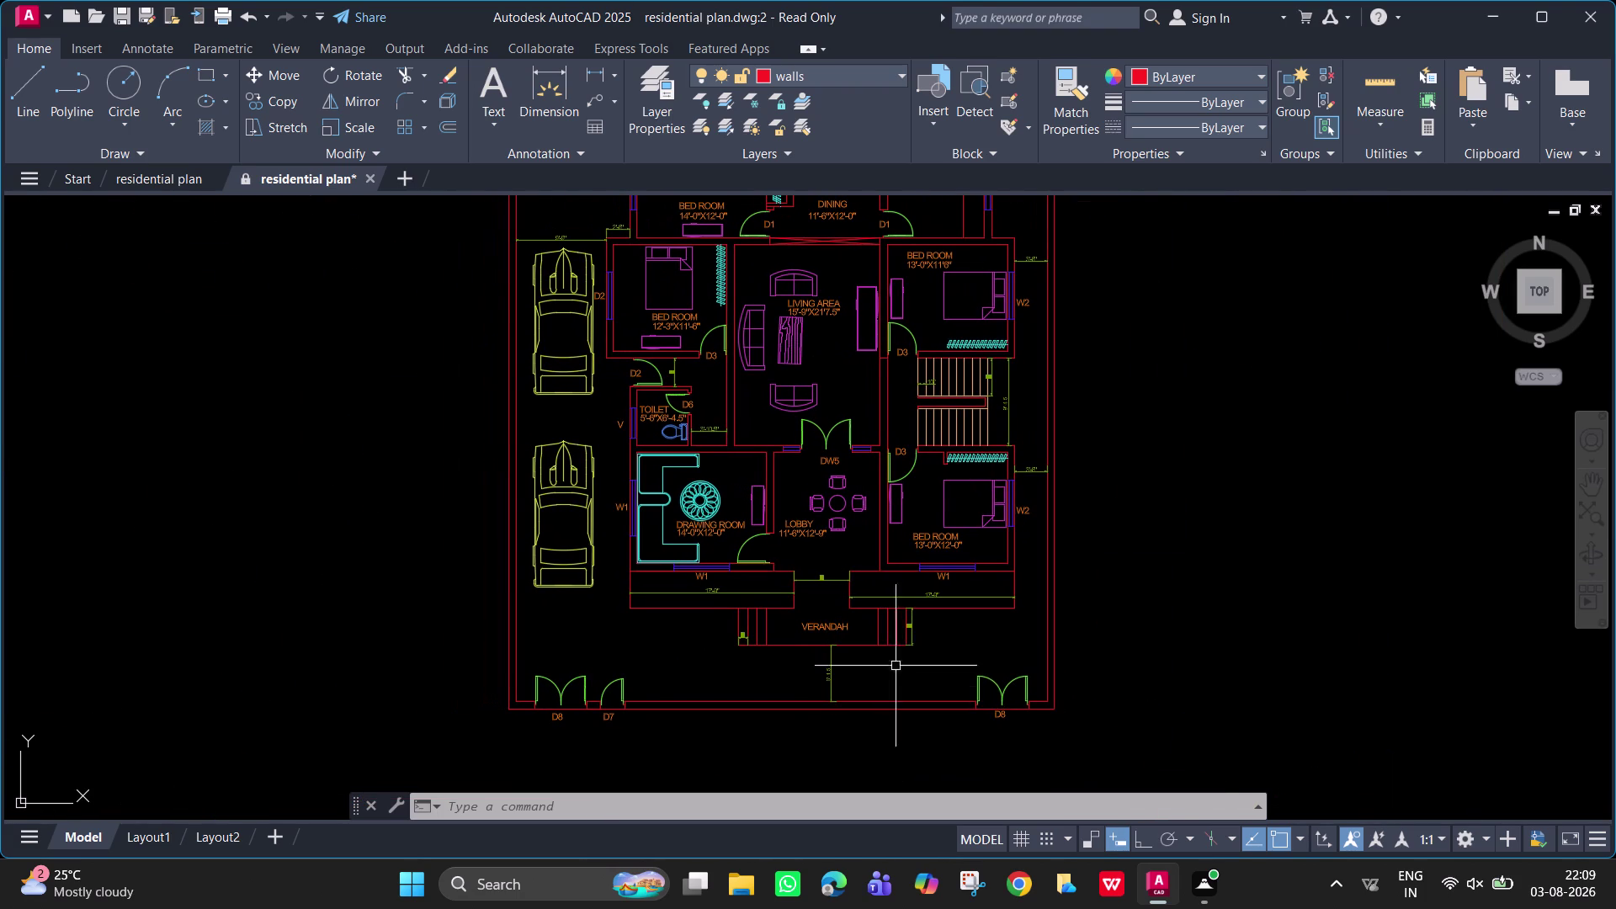
middle_drag(894, 628, 882, 674)
scroll(up, 3)
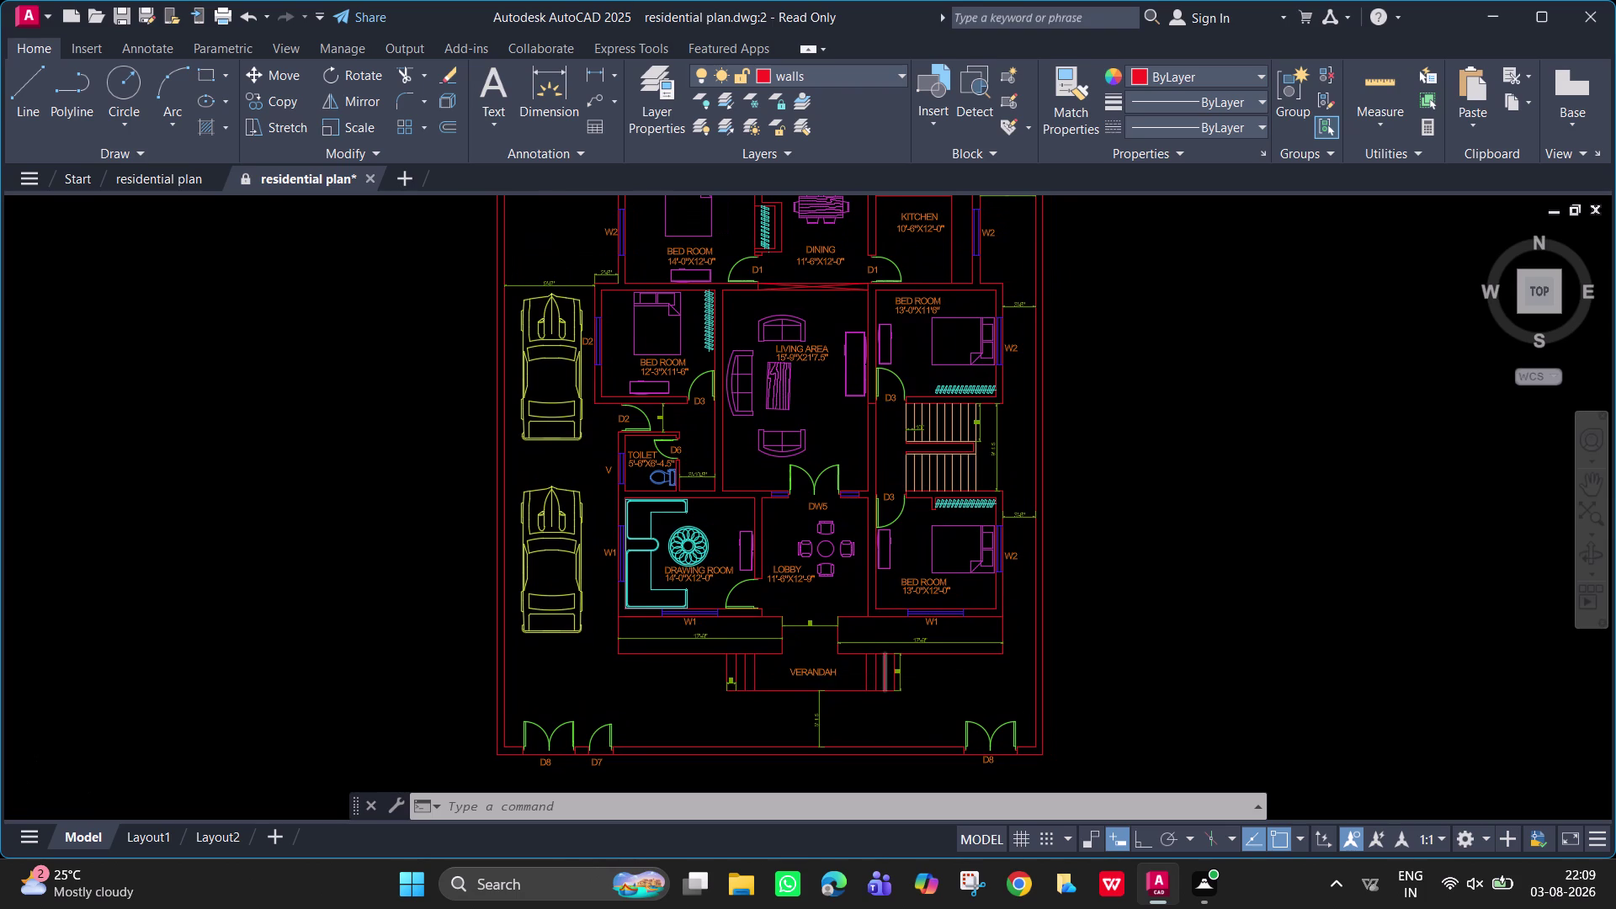
middle_drag(880, 674, 974, 636)
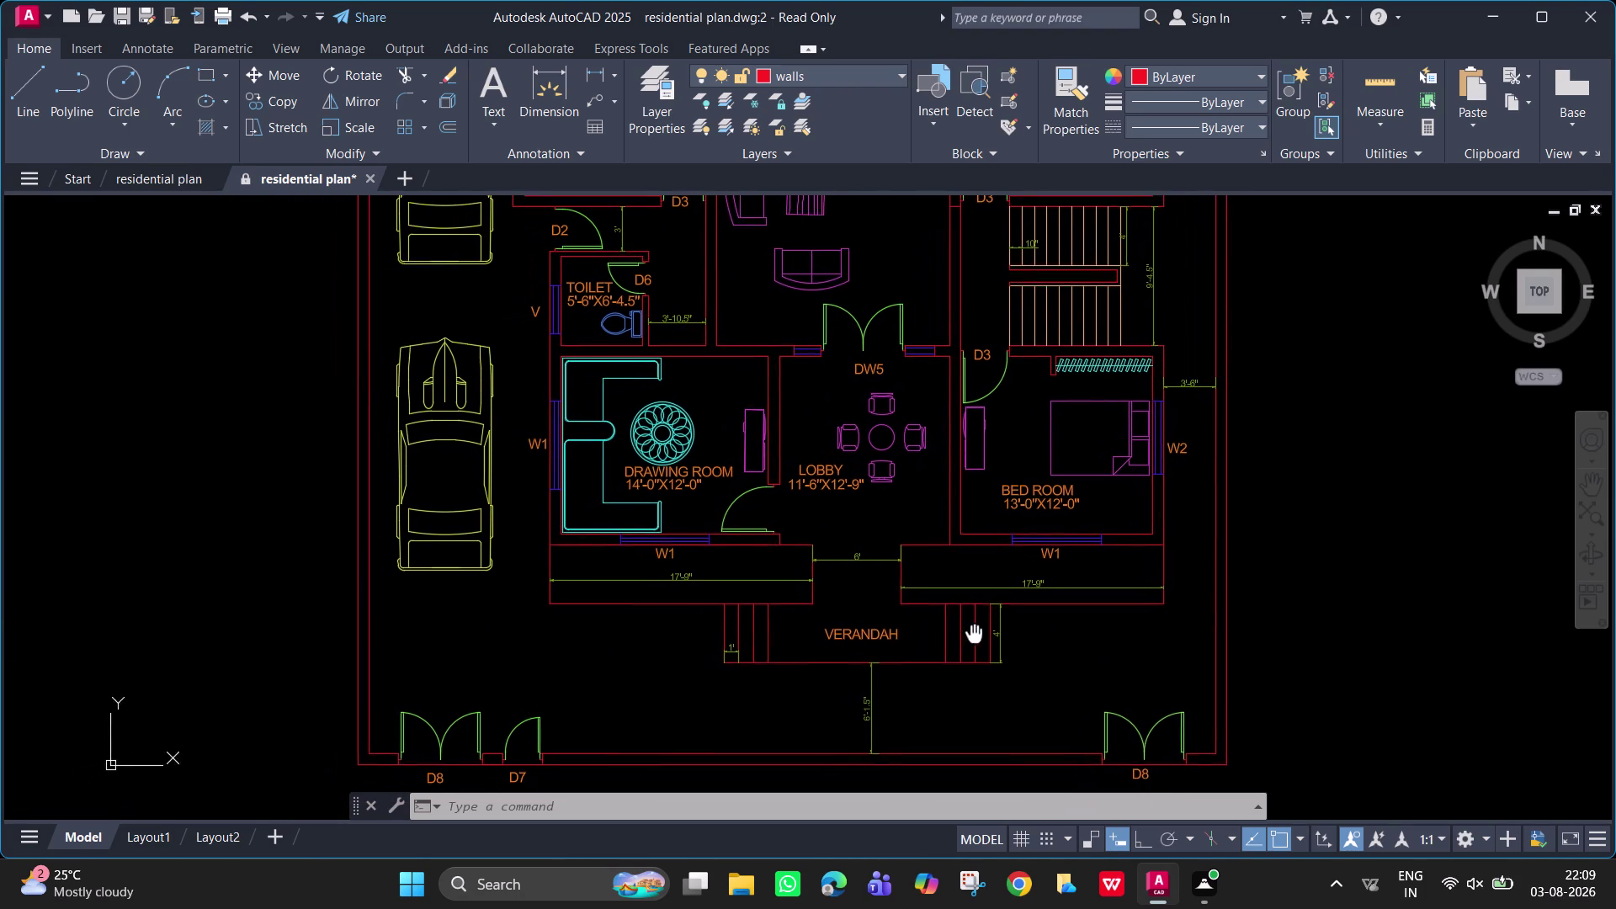
middle_drag(974, 635, 1003, 634)
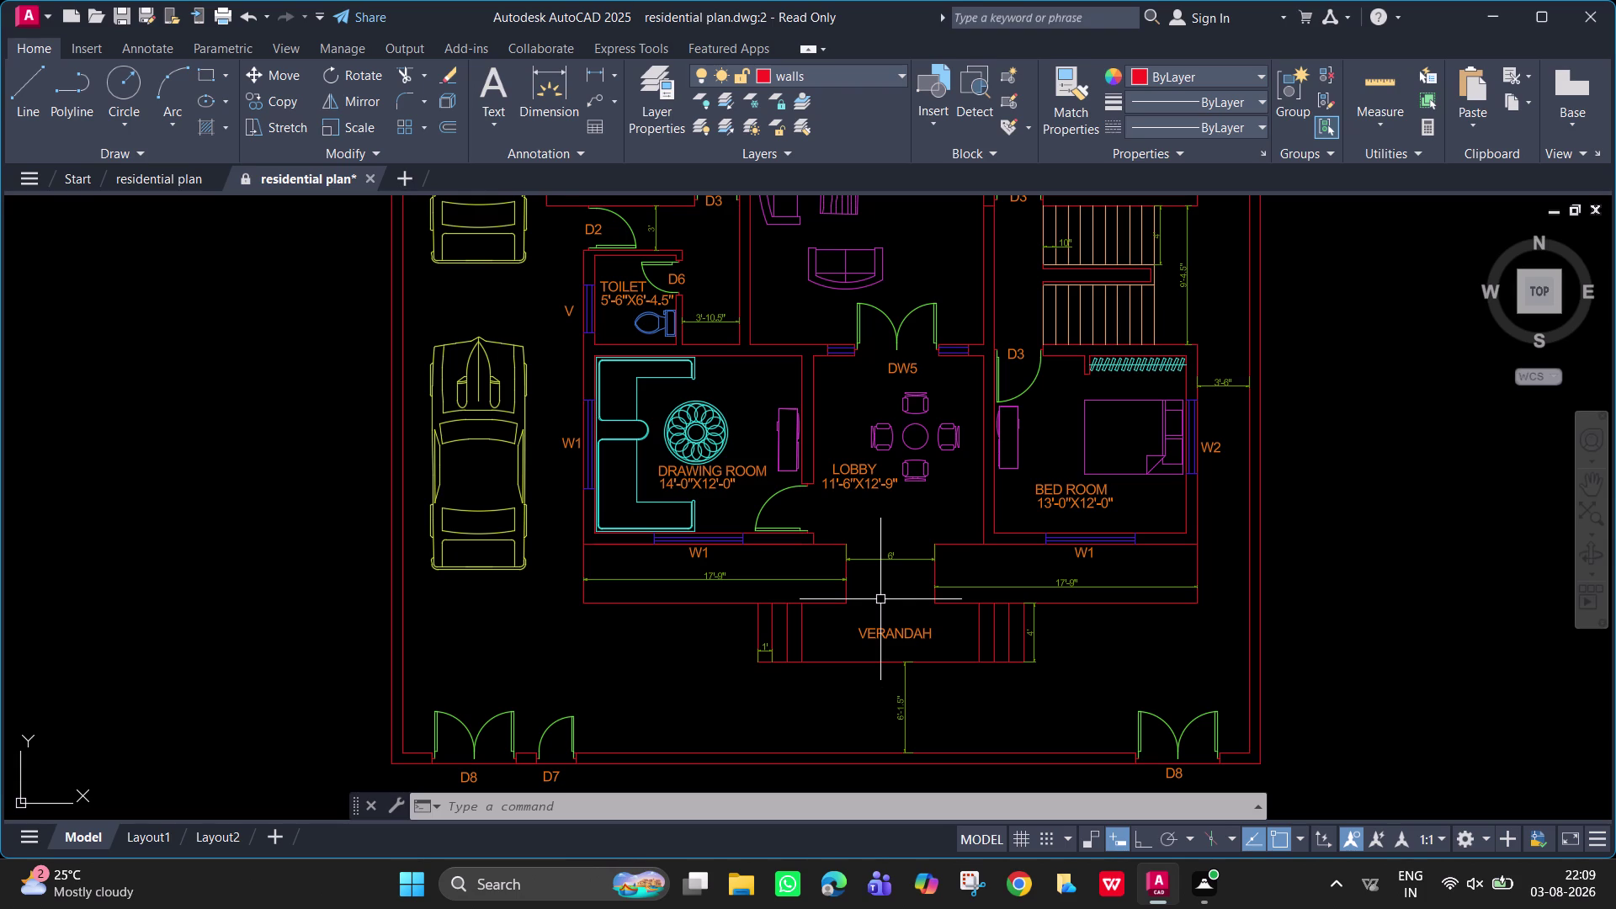
middle_drag(585, 439, 665, 784)
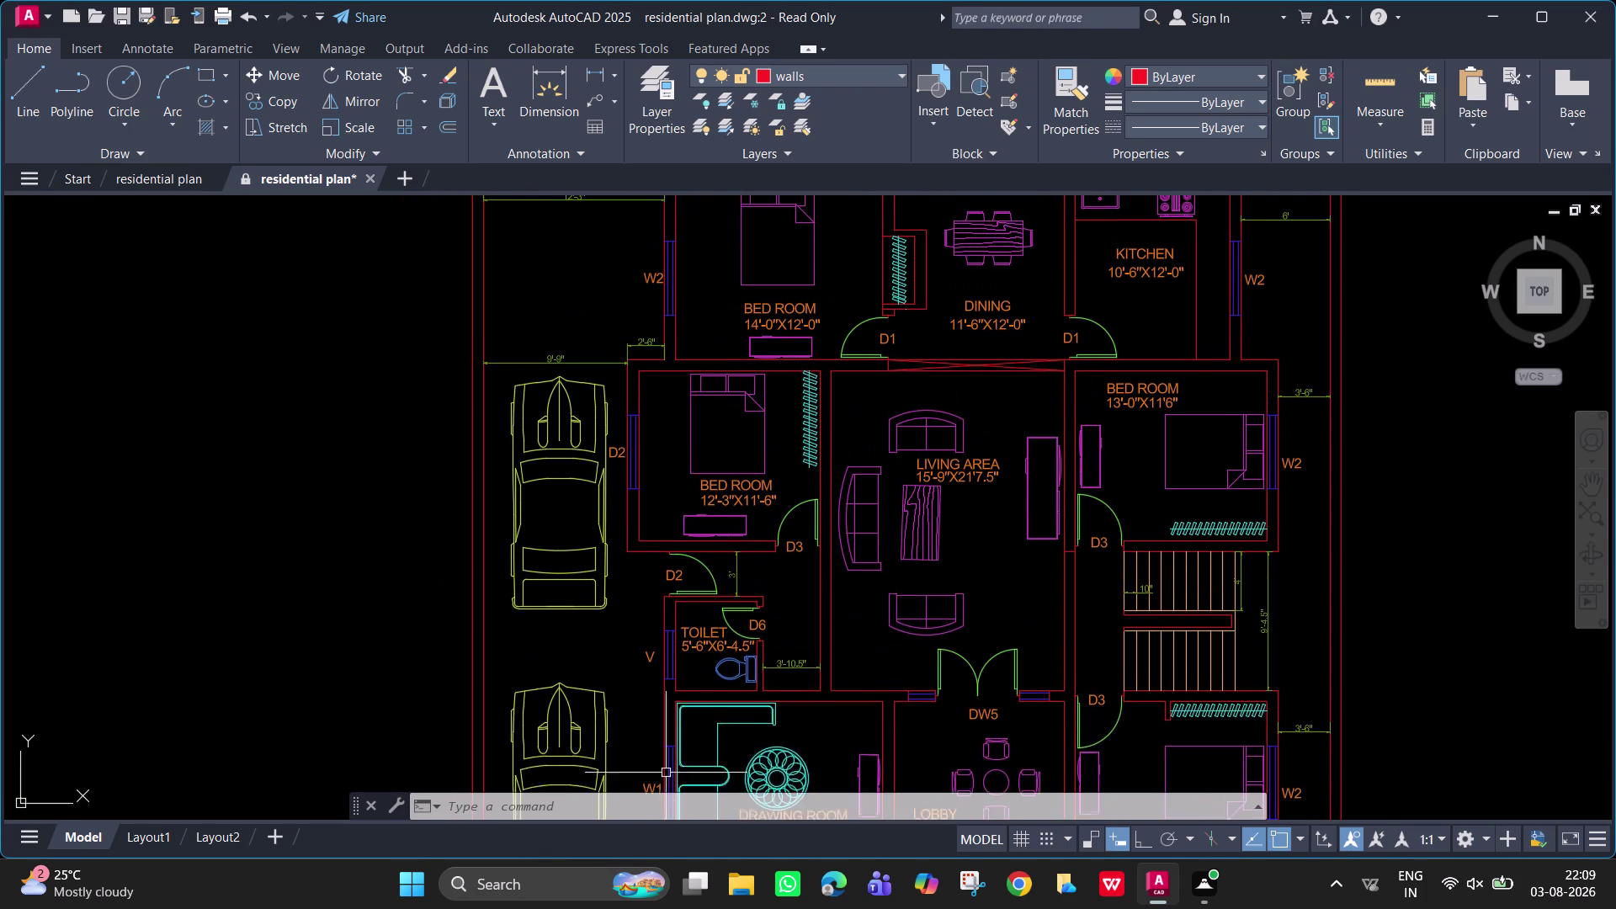
middle_drag(629, 488, 636, 535)
scroll(up, 3)
middle_drag(619, 507, 631, 685)
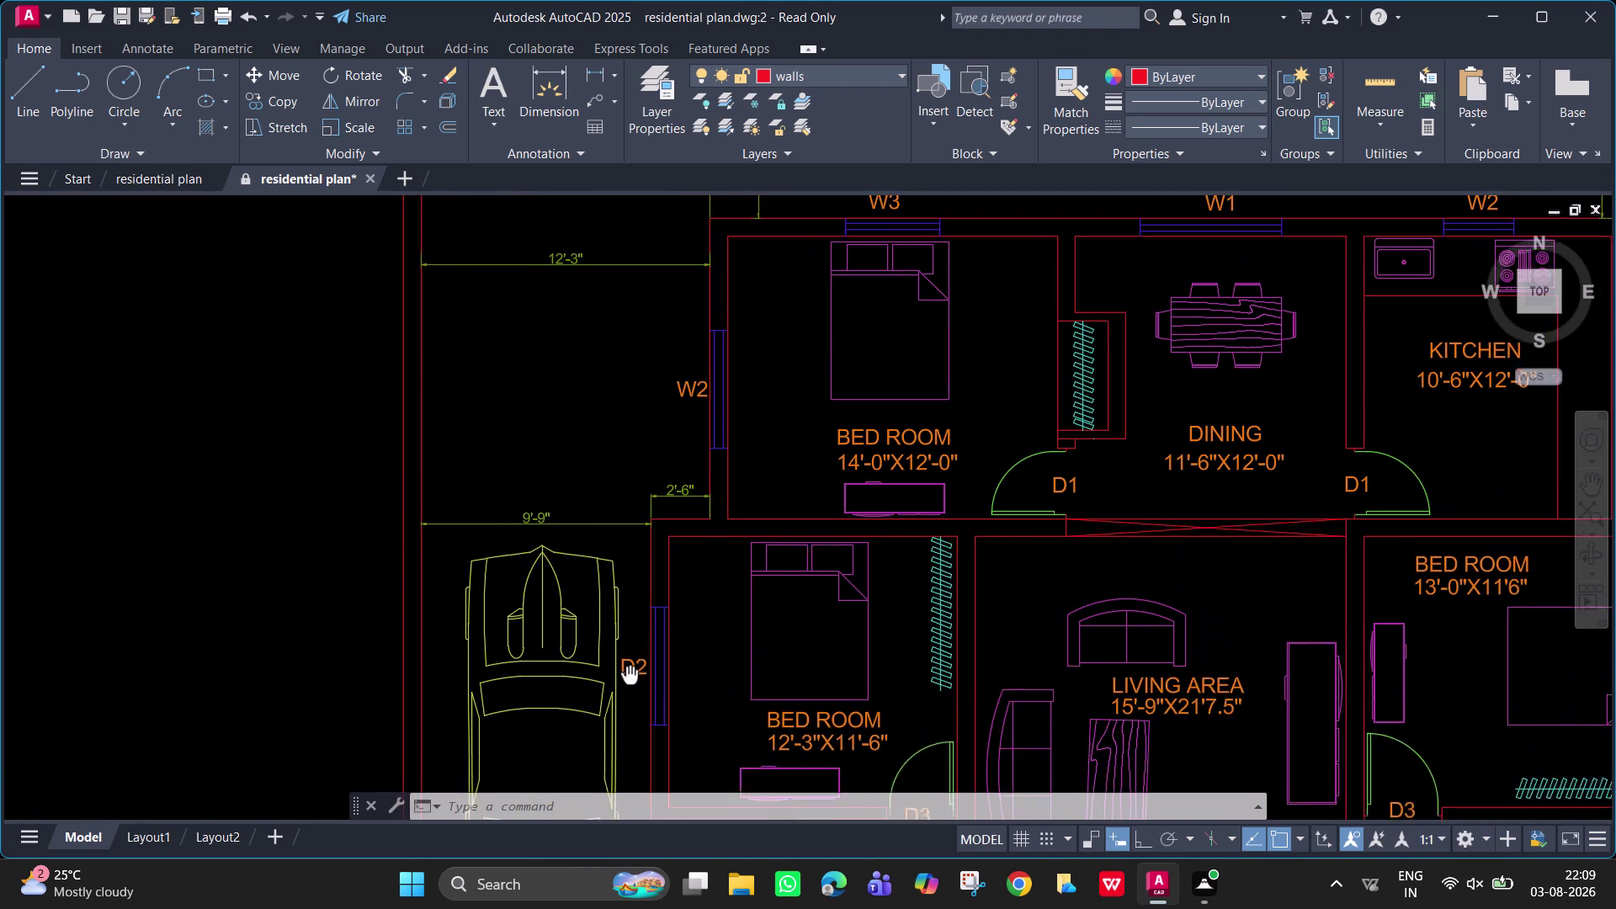
middle_drag(631, 684, 632, 716)
scroll(down, 3)
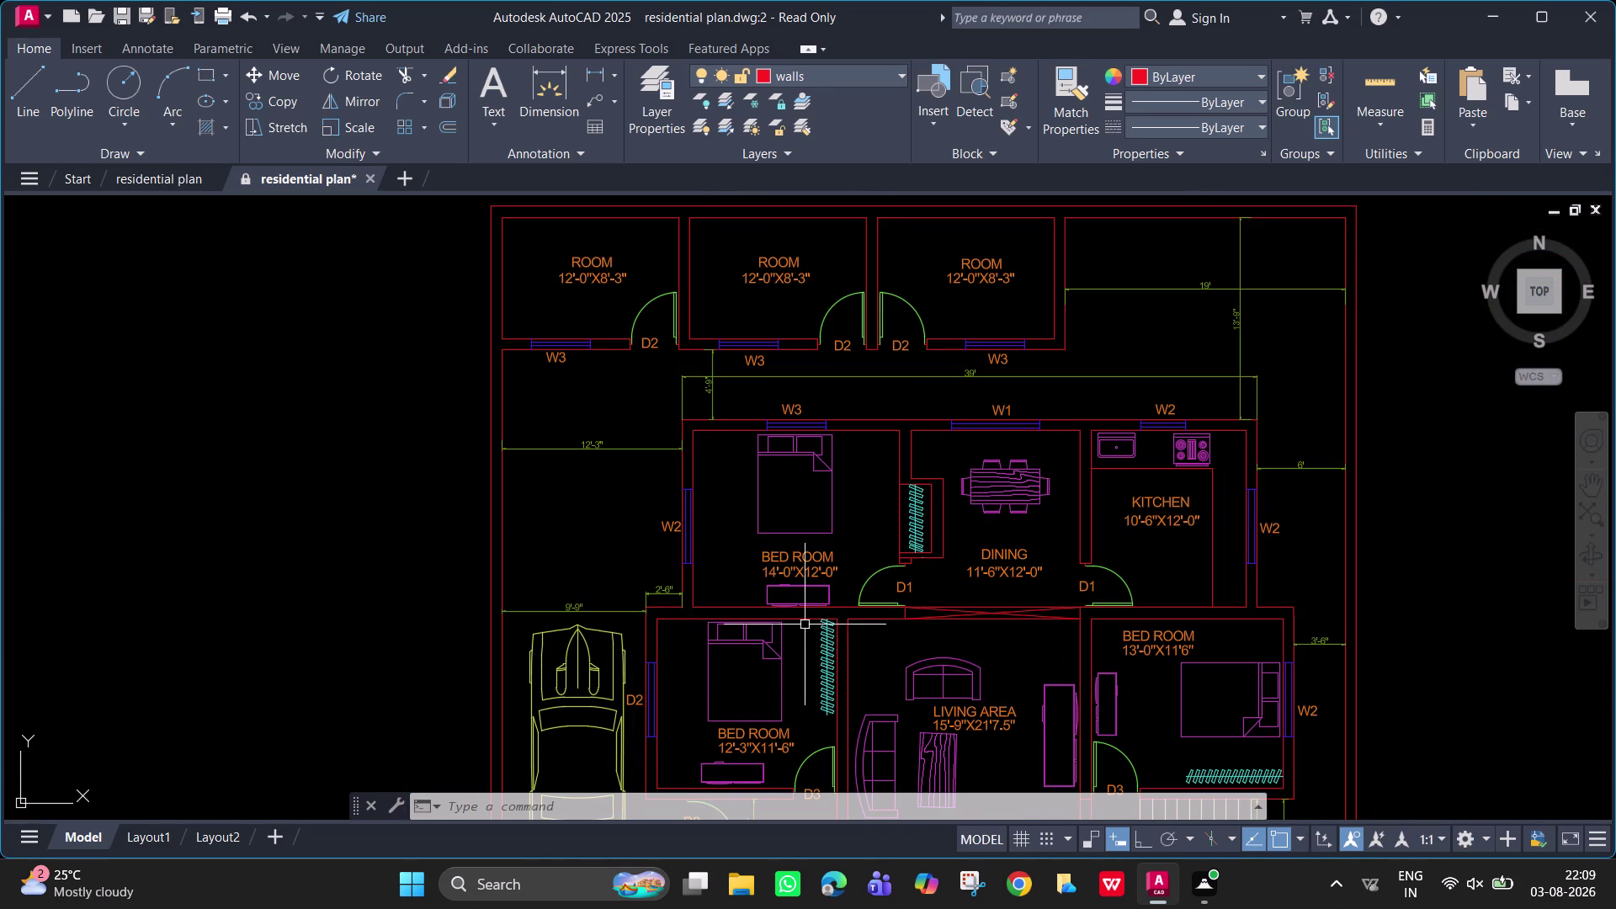
middle_drag(824, 617, 815, 398)
middle_drag(831, 632, 817, 510)
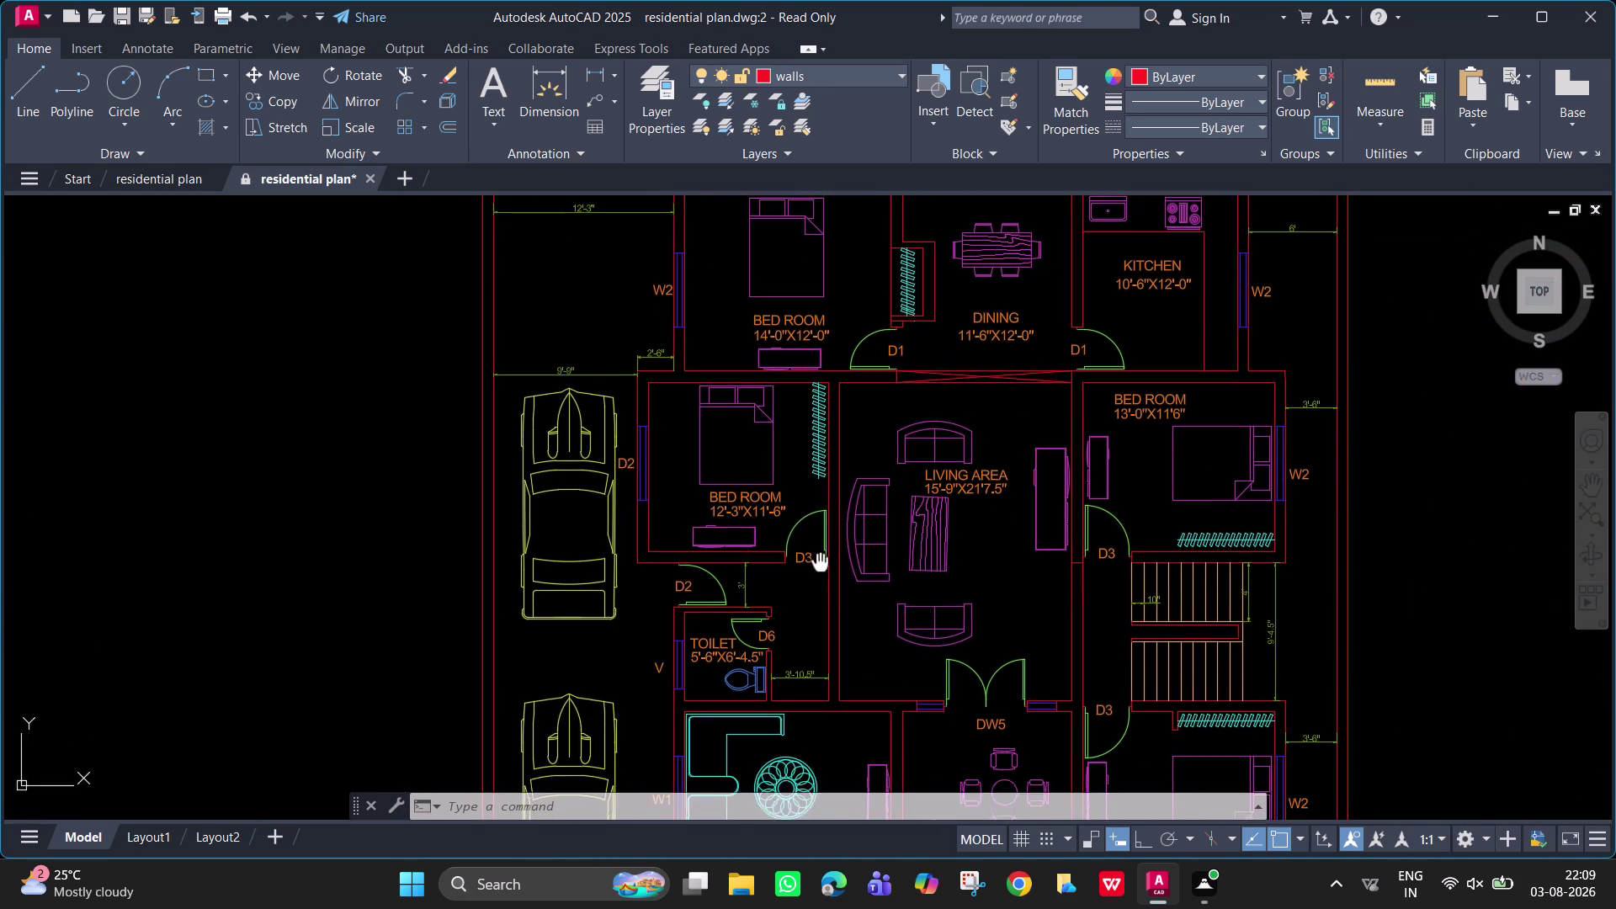
middle_drag(817, 510, 815, 485)
middle_drag(814, 485, 830, 409)
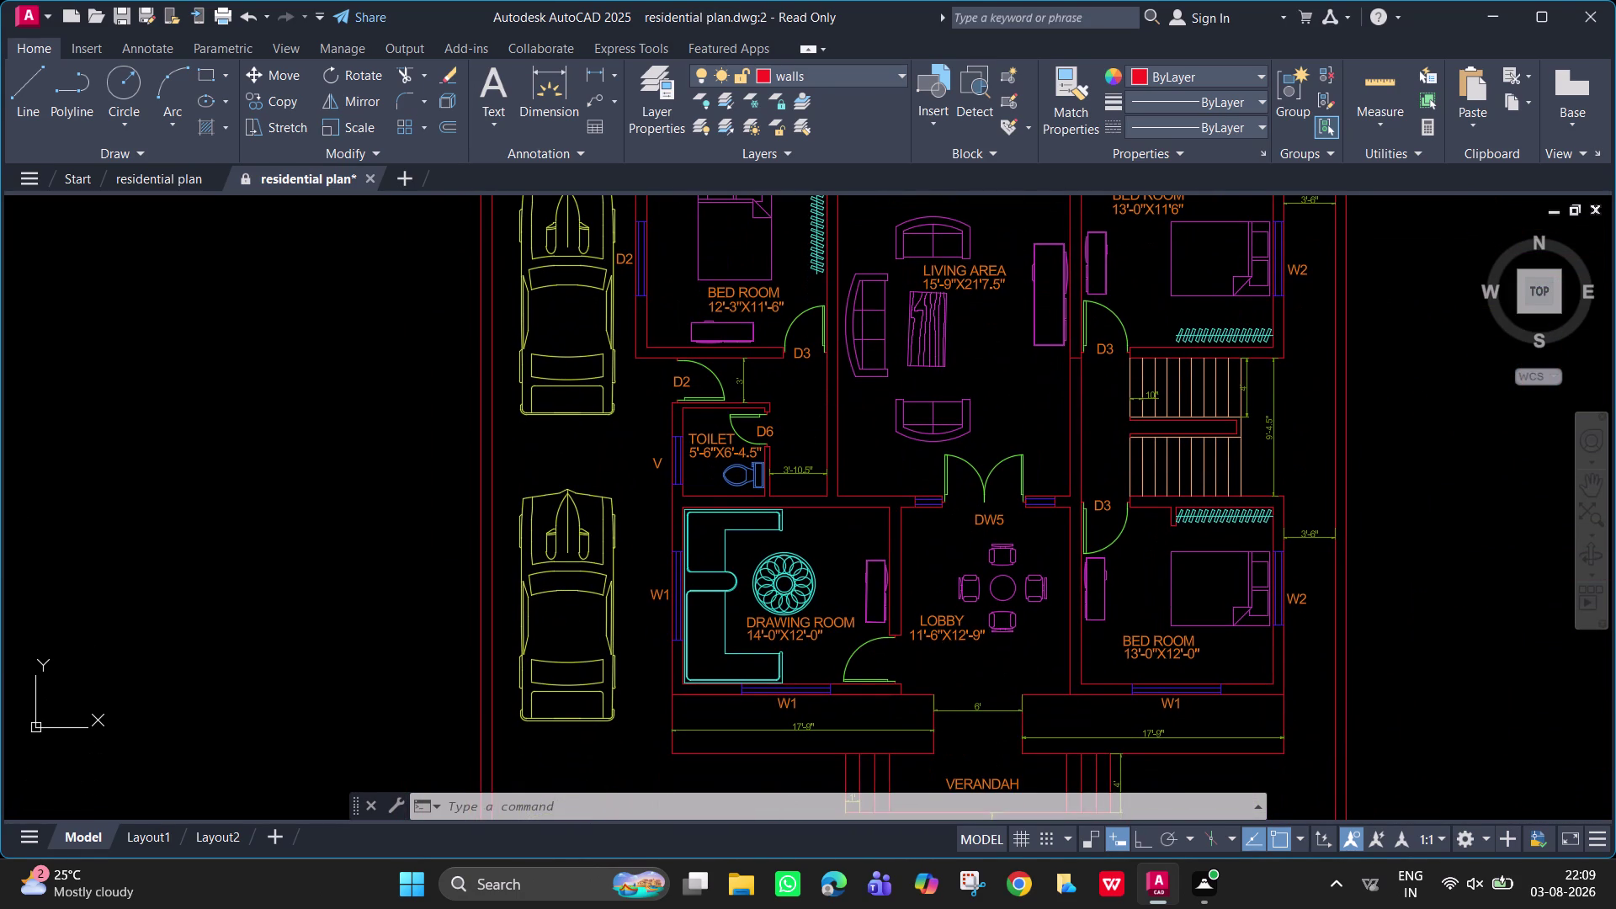
scroll(down, 3)
middle_drag(1233, 467, 1207, 623)
scroll(down, 3)
scroll(up, 3)
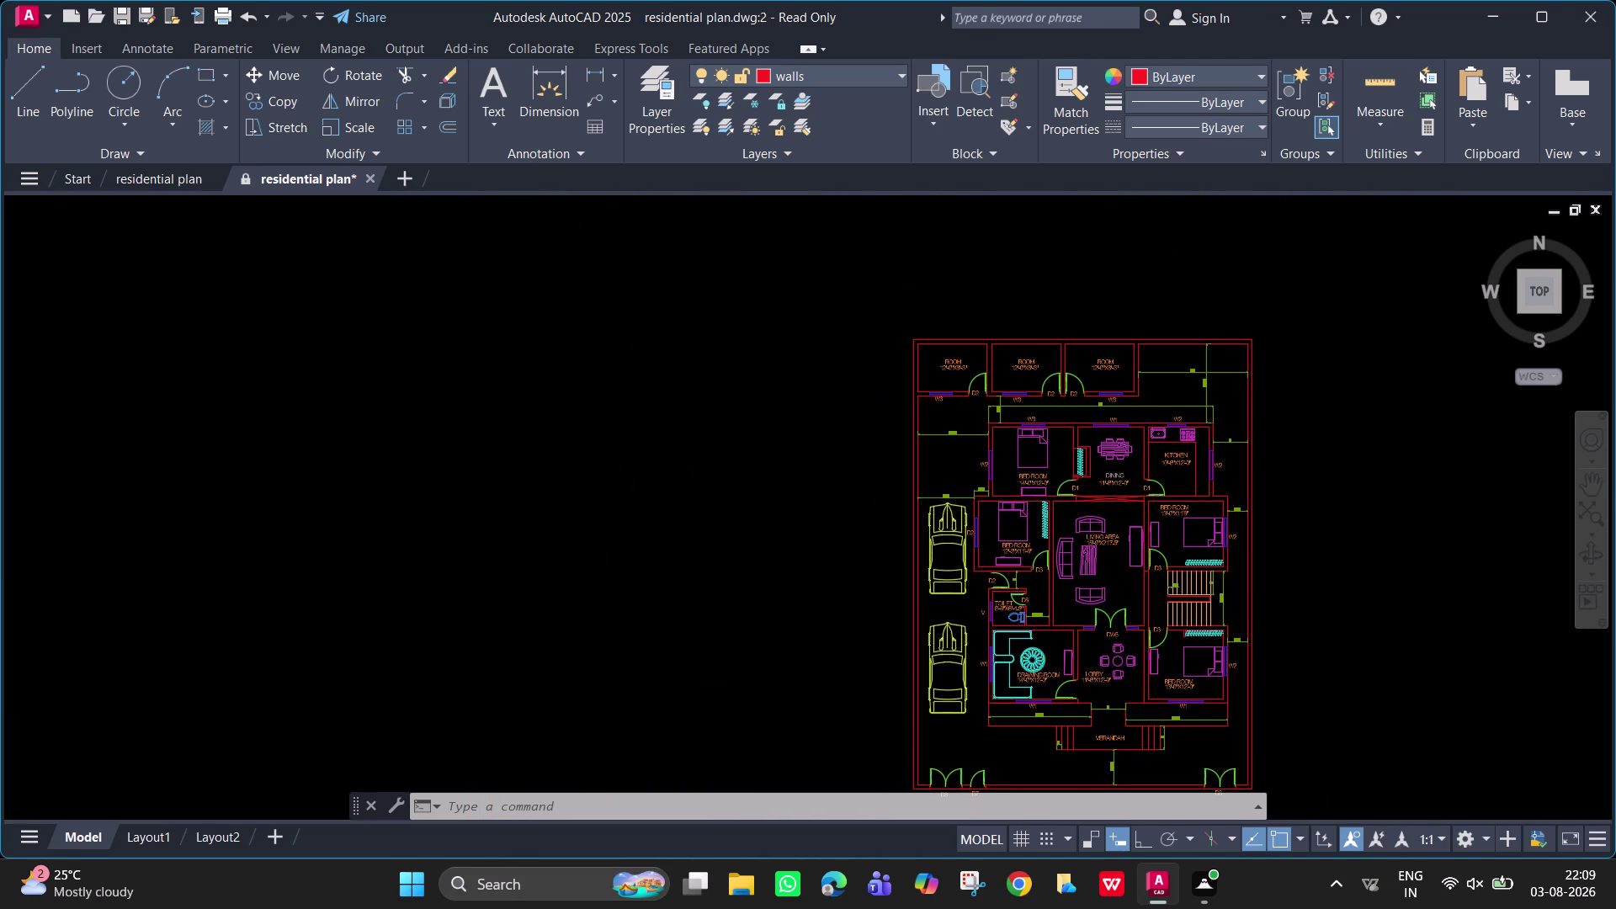
key(ctrl+s)
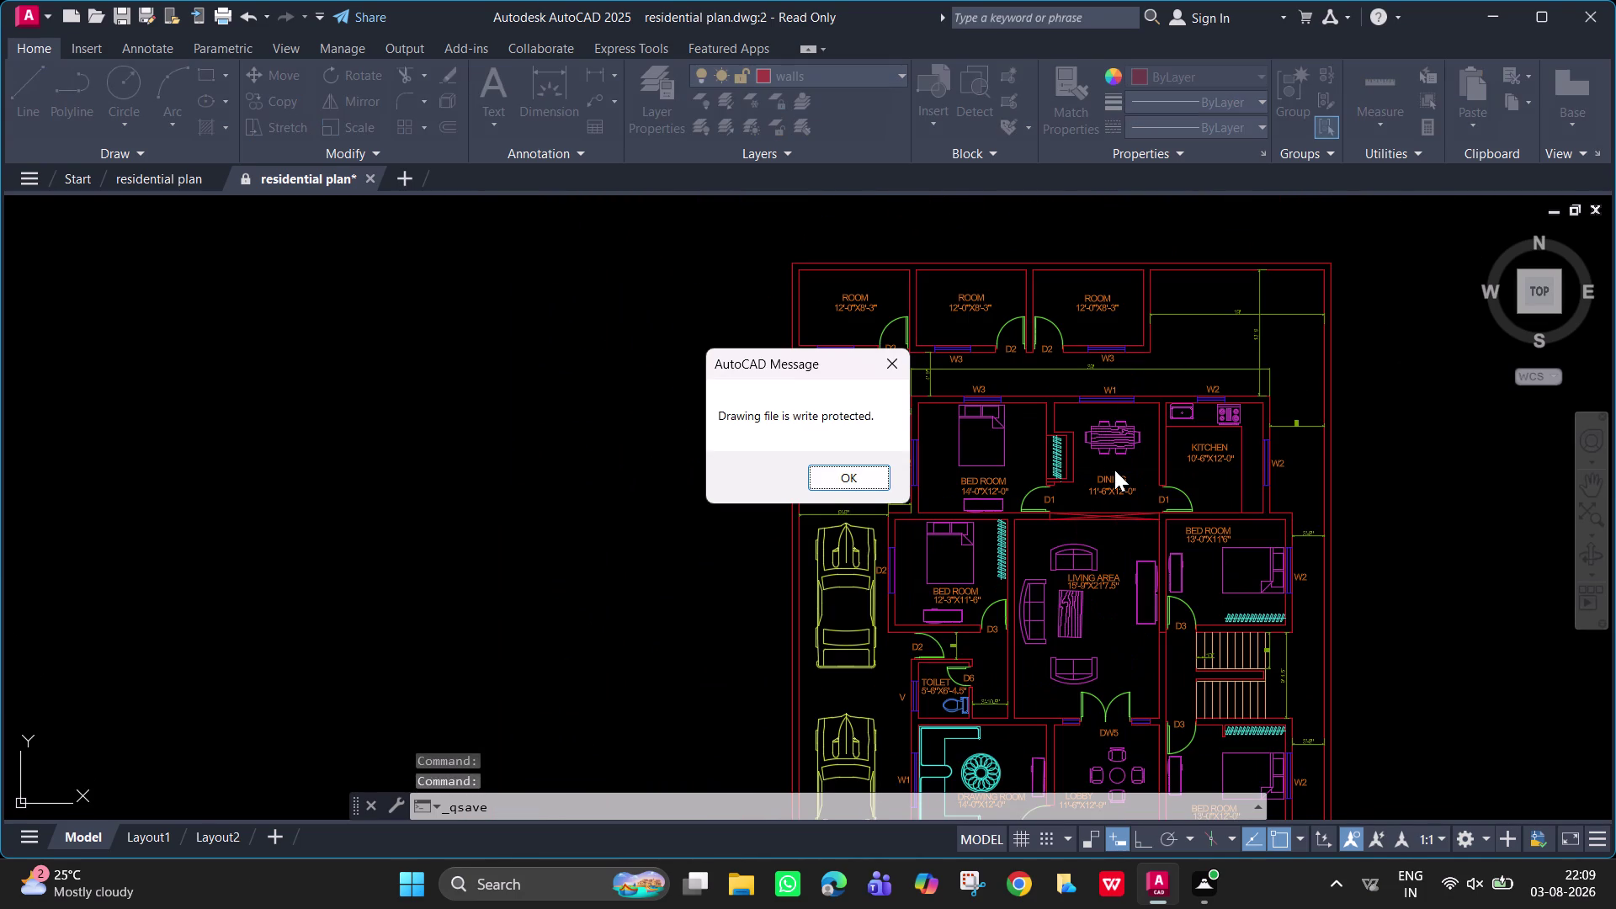
Dismiss the write-protected warning and recenter the plan in view.
click(872, 472)
middle_drag(1191, 555, 1075, 552)
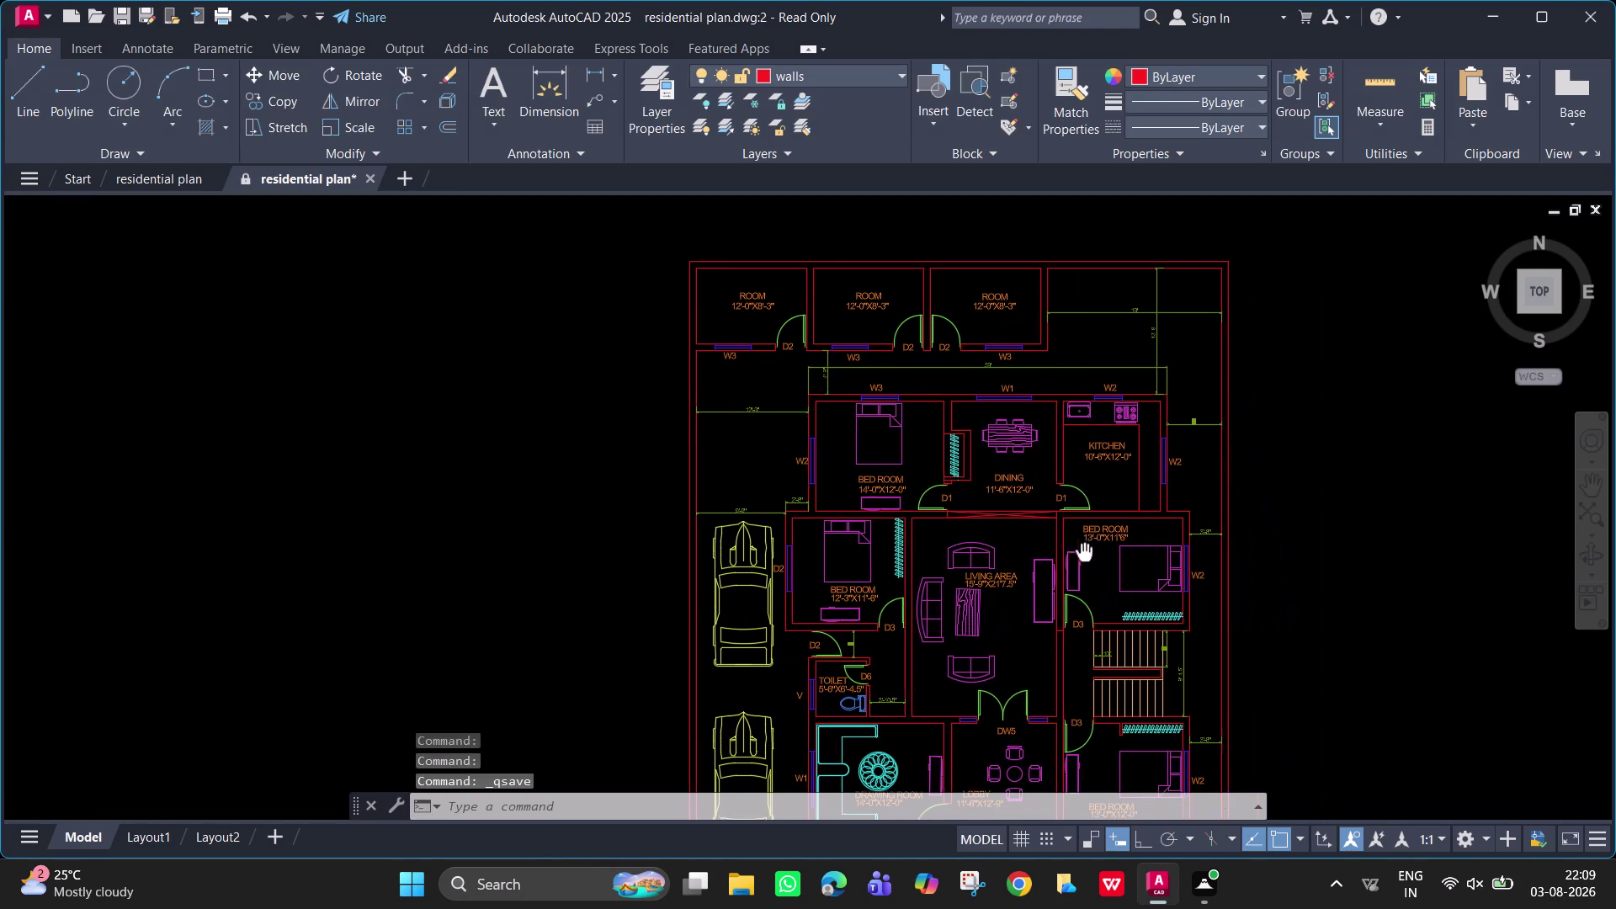
middle_drag(1075, 552, 1031, 541)
Retry saving the read-only drawing several times, dismissing each write-protected warning.
key(ctrl+s)
key(ctrl+s)
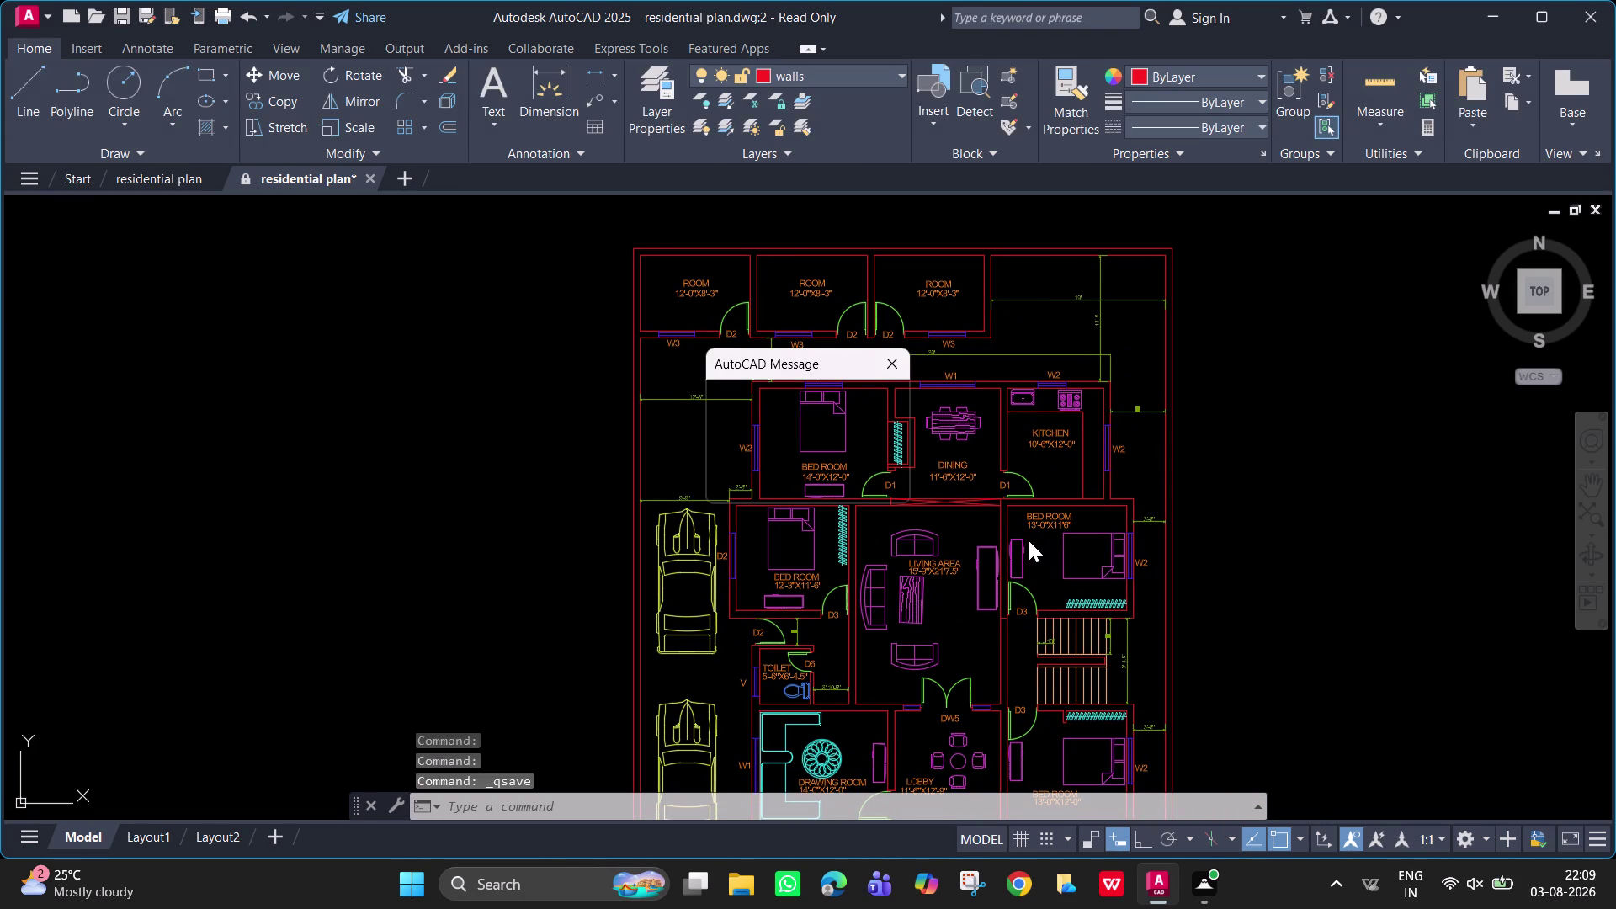
key(ctrl+s)
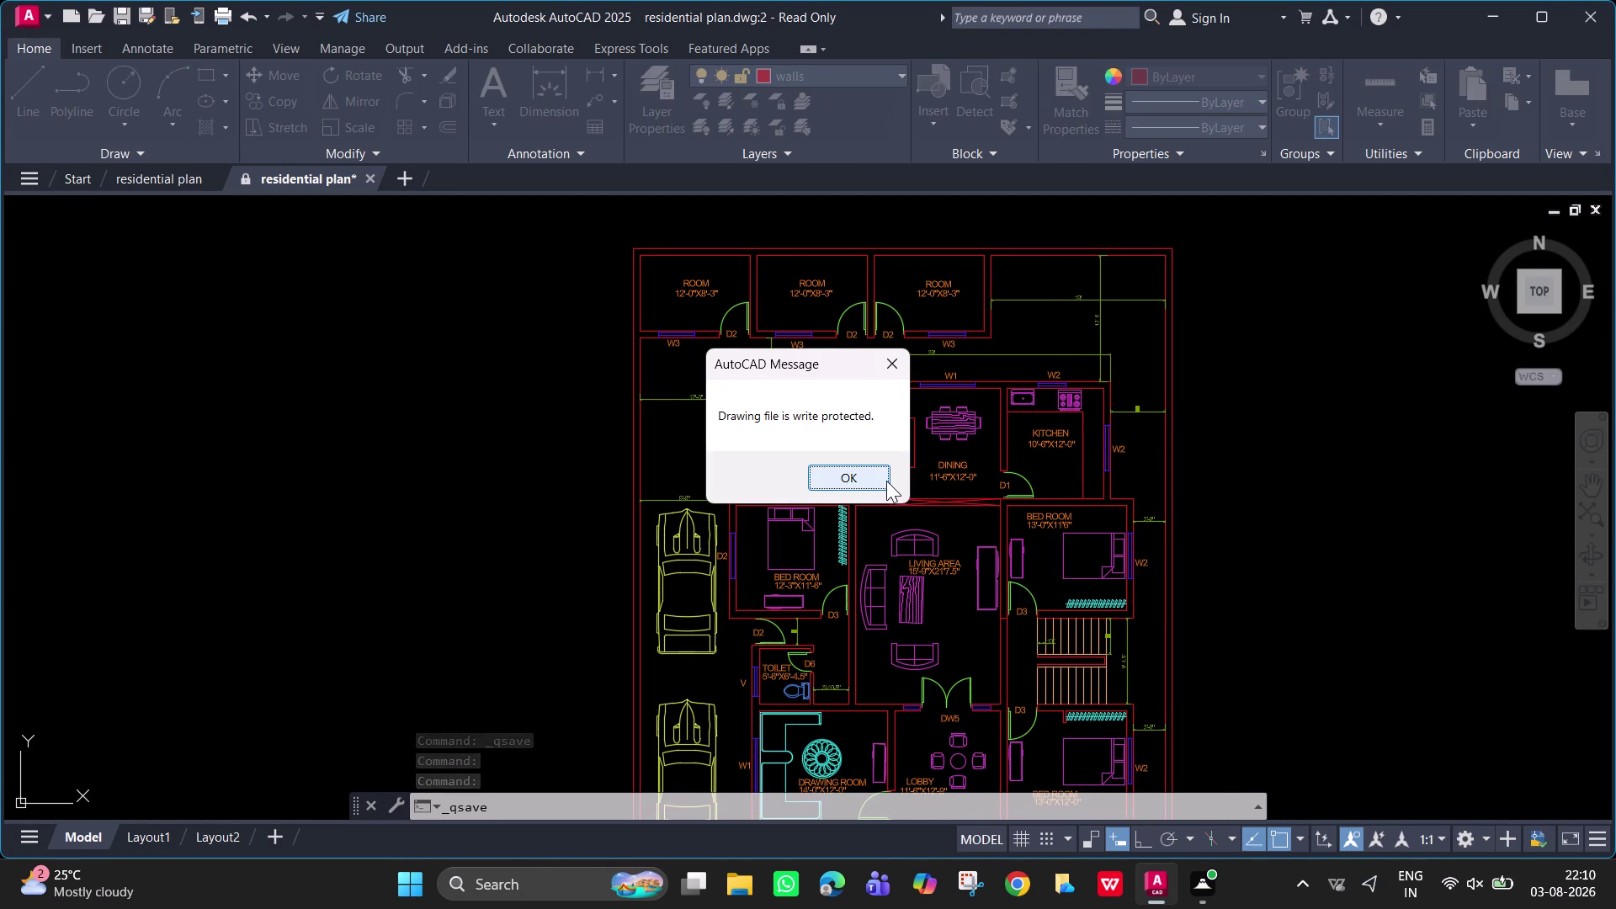
click(886, 480)
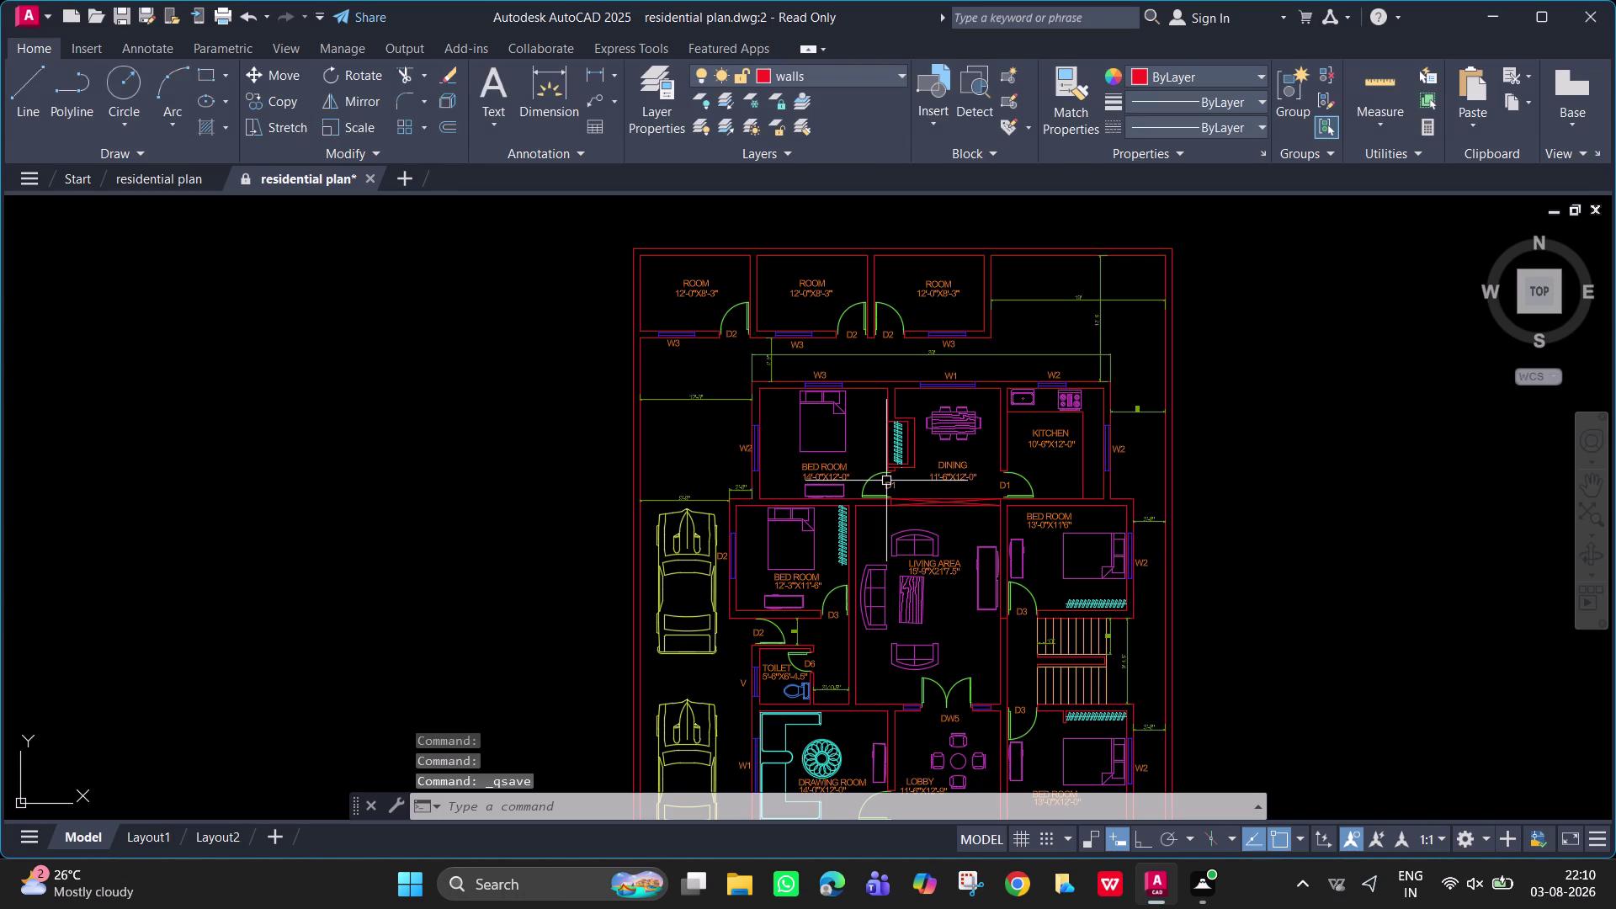
key(ctrl+s)
click(887, 480)
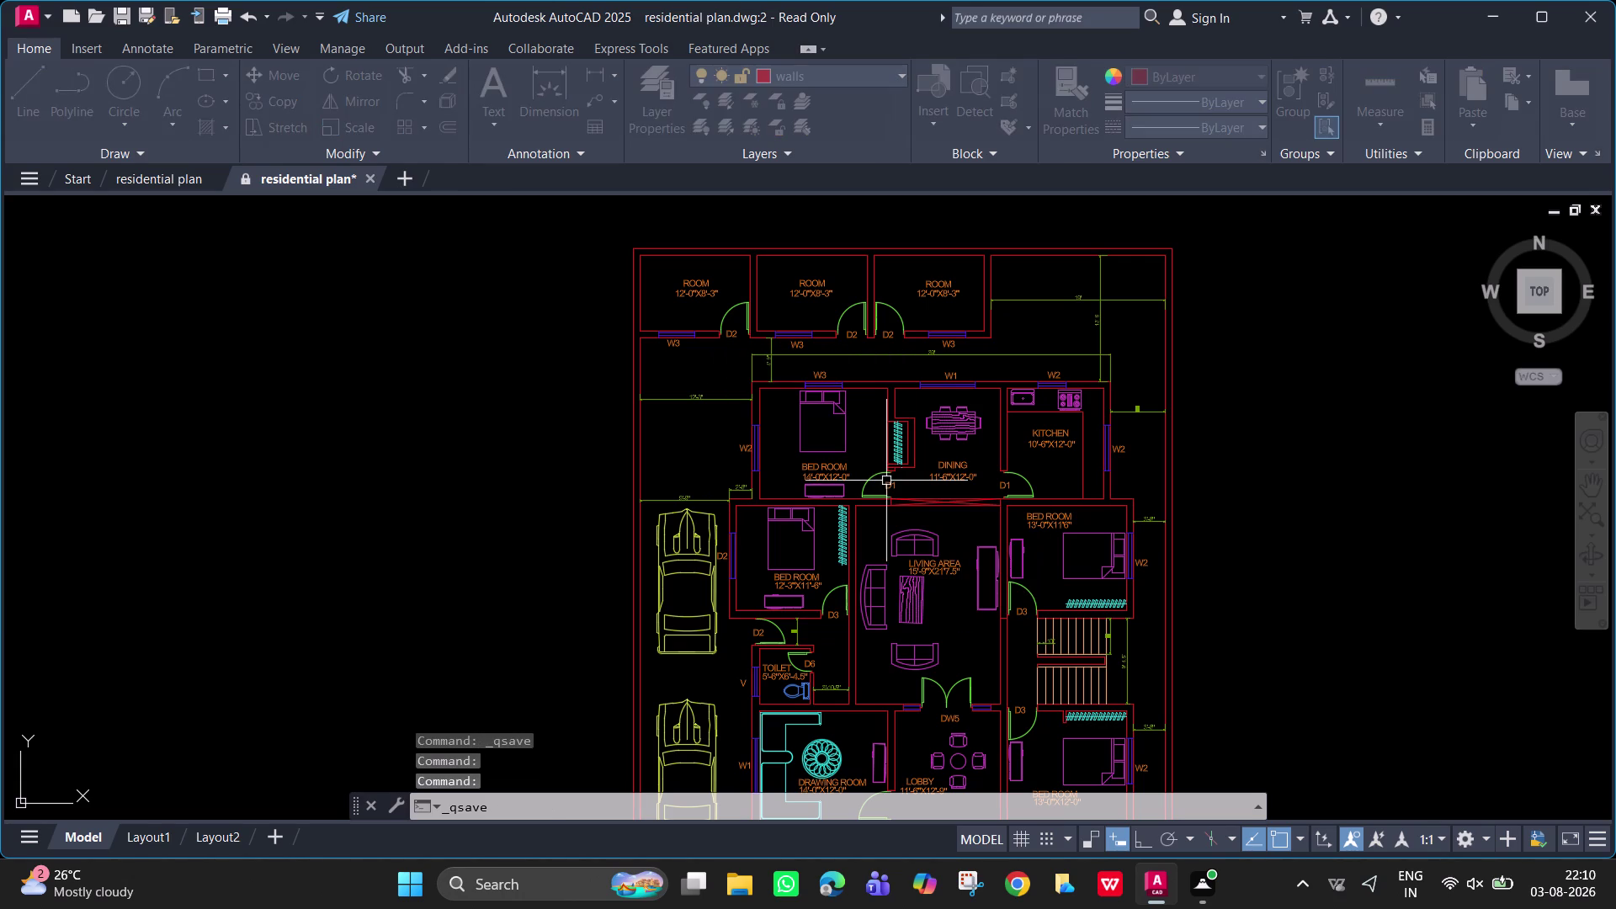